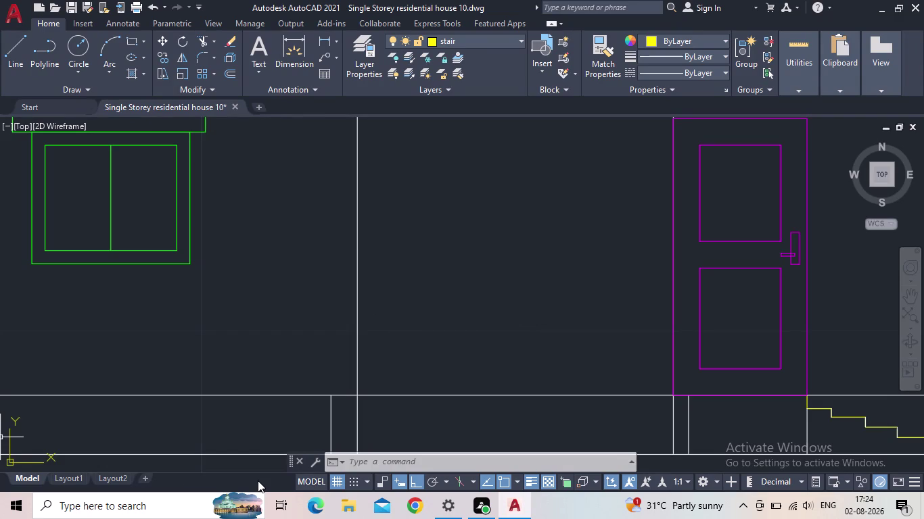
Pan toward the steps, then start and cancel a Move command.
middle_drag(274, 346, 191, 345)
scroll(down, 3)
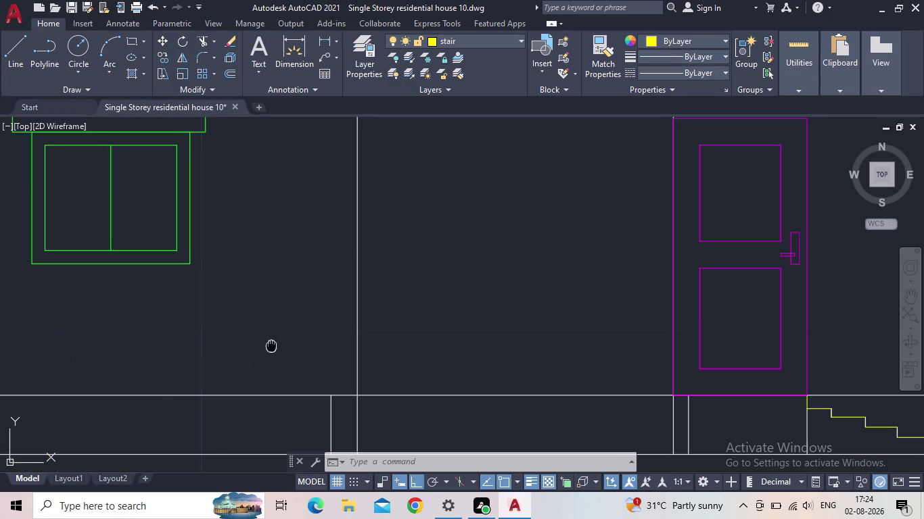
middle_drag(320, 347, 138, 338)
scroll(up, 3)
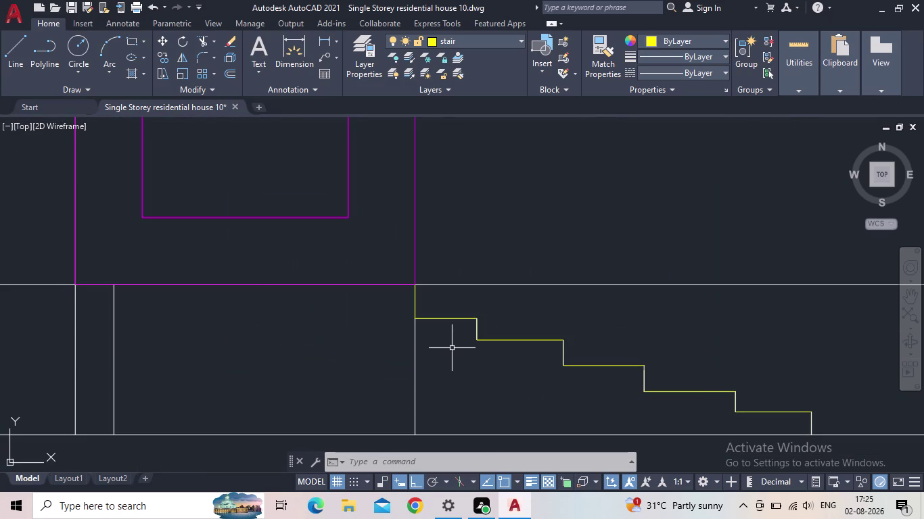
key(m)
key(Return)
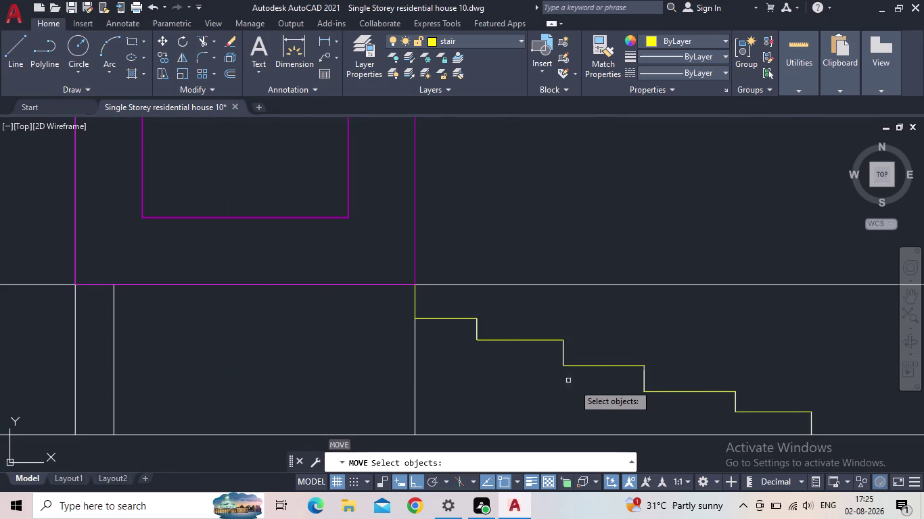
scroll(down, 3)
key(Escape)
key(Escape)
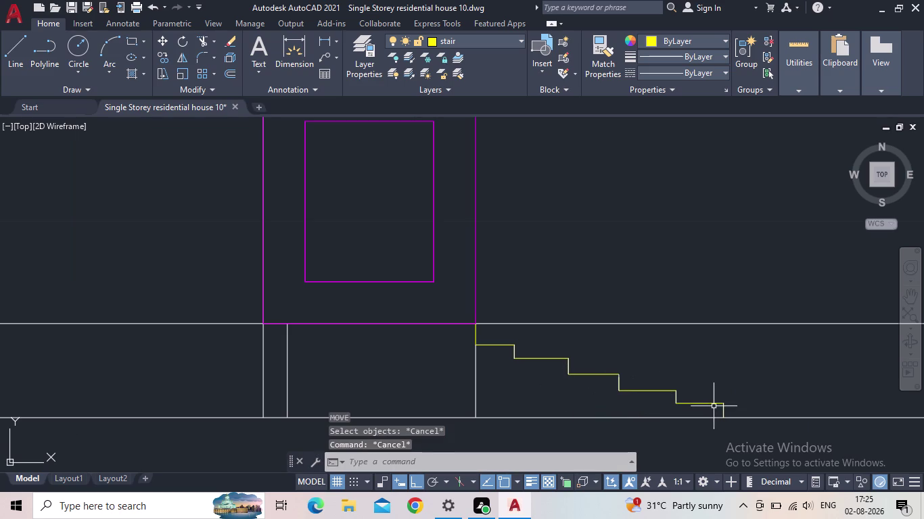
scroll(up, 3)
scroll(down, 3)
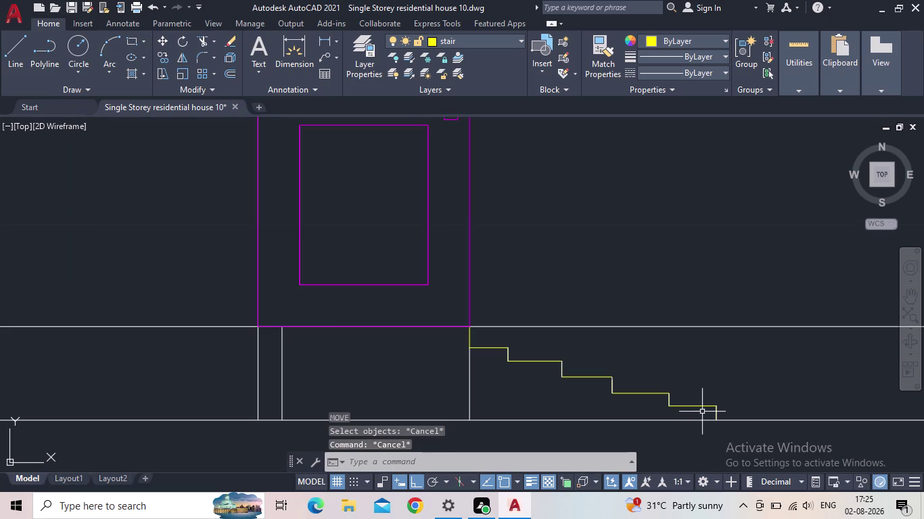
scroll(down, 3)
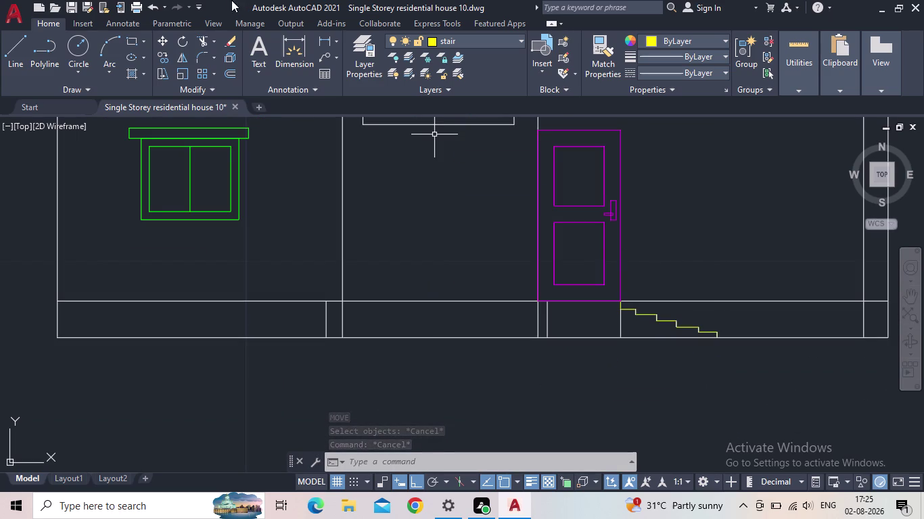
Undo the recent erase, grouped step lines and trim of the step lines.
double_click(153, 4)
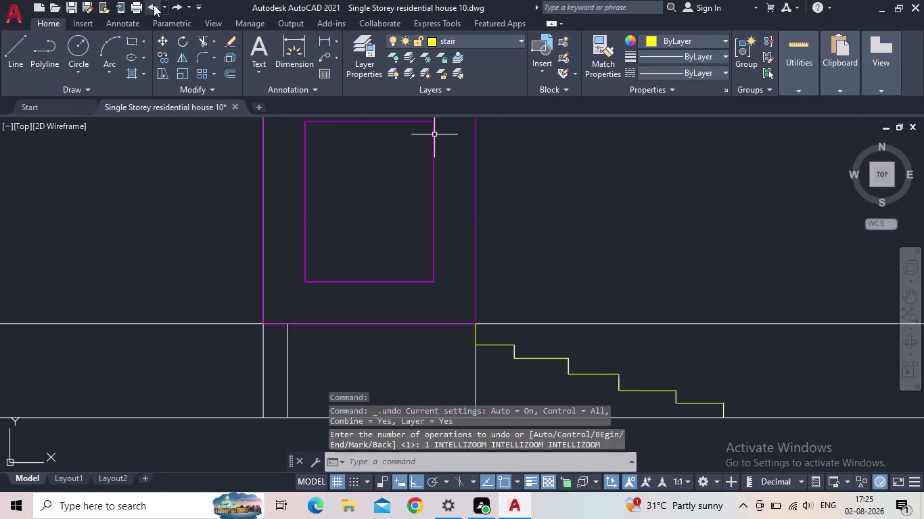
click(153, 4)
click(153, 6)
click(153, 5)
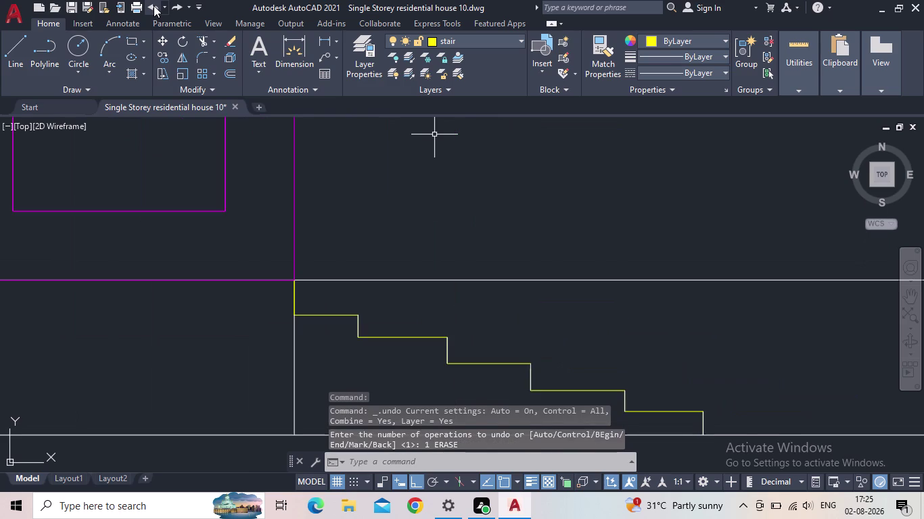
click(154, 5)
drag(154, 6, 153, 12)
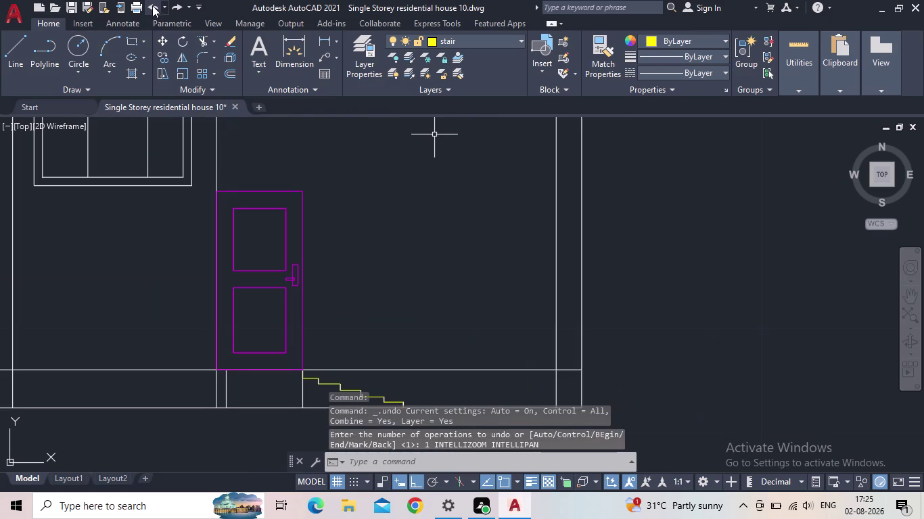
click(151, 4)
double_click(152, 5)
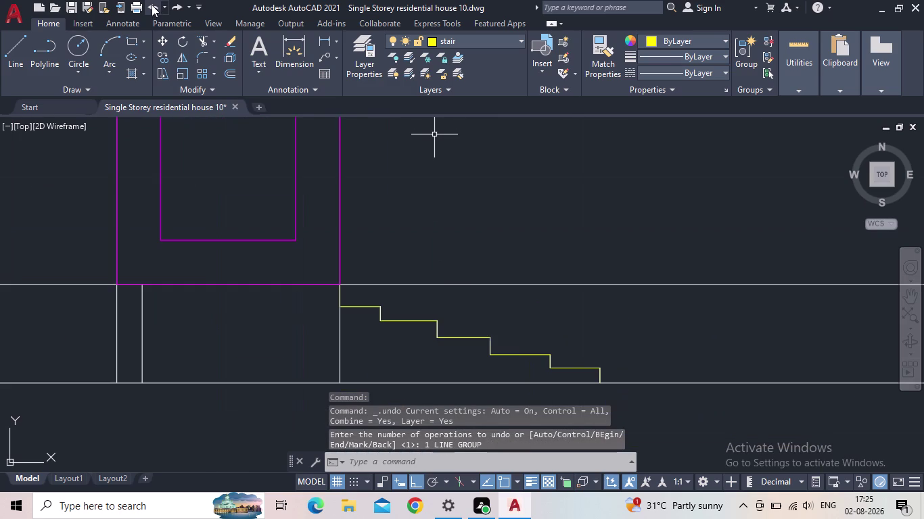
click(152, 5)
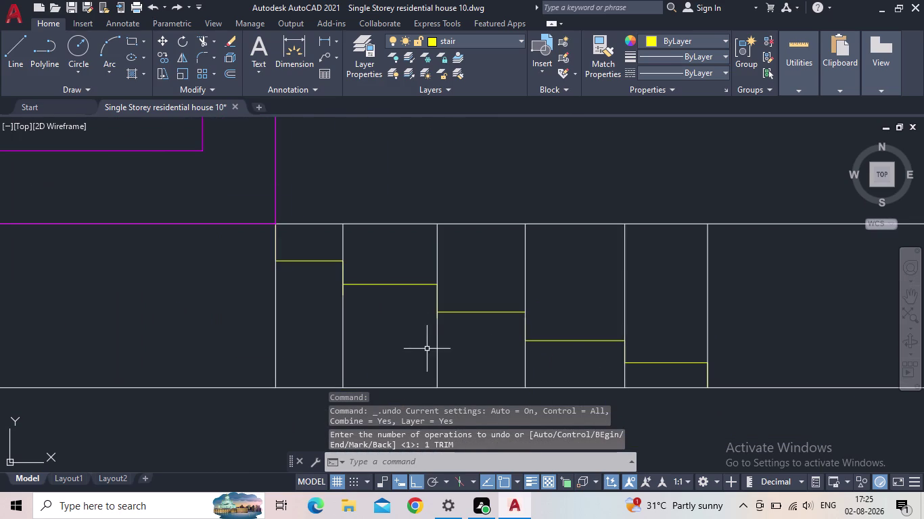
key(Escape)
Delete the first three yellow tread lines below the door.
click(325, 285)
click(305, 254)
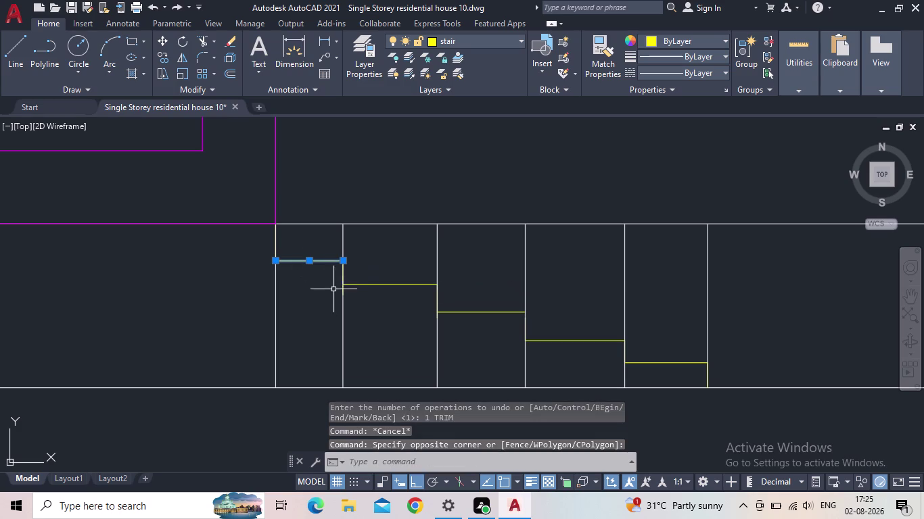
key(BackSpace)
key(Delete)
drag(393, 316, 389, 303)
click(377, 277)
key(Delete)
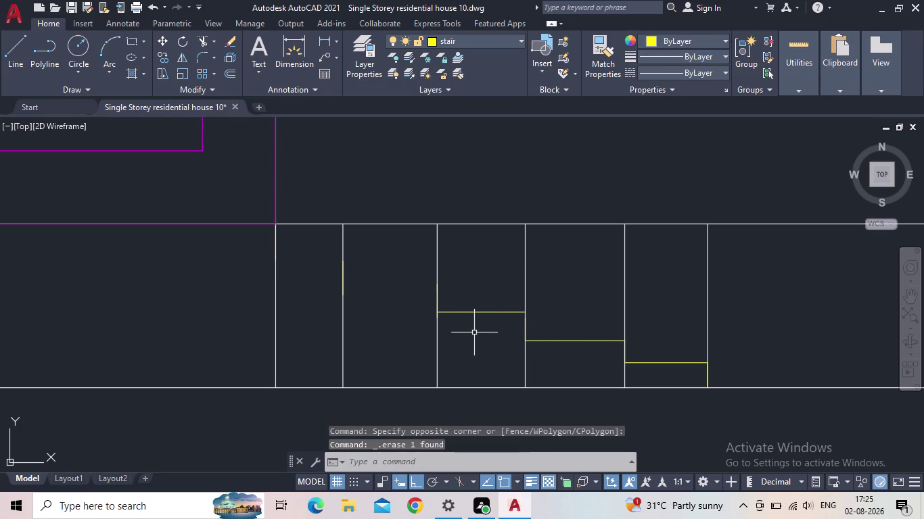
click(475, 333)
click(461, 298)
key(Delete)
Delete the fourth and last yellow tread lines, leaving only the vertical divisions.
drag(576, 357, 572, 346)
click(559, 330)
key(Delete)
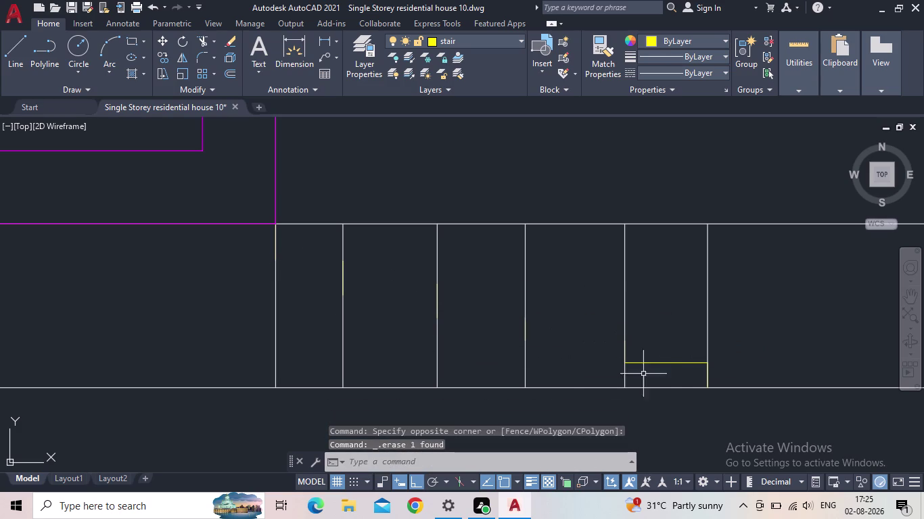
drag(660, 380, 659, 372)
key(Delete)
click(650, 353)
click(650, 353)
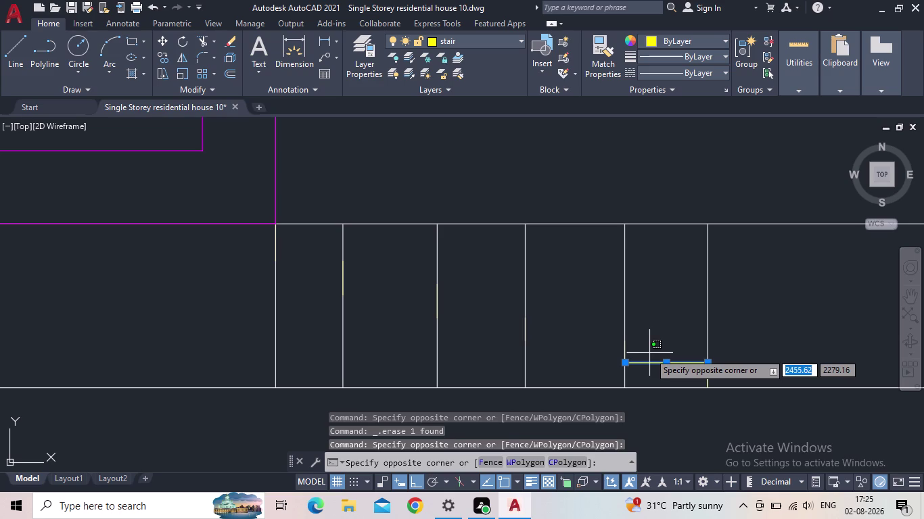
key(Delete)
key(Delete)
key(Escape)
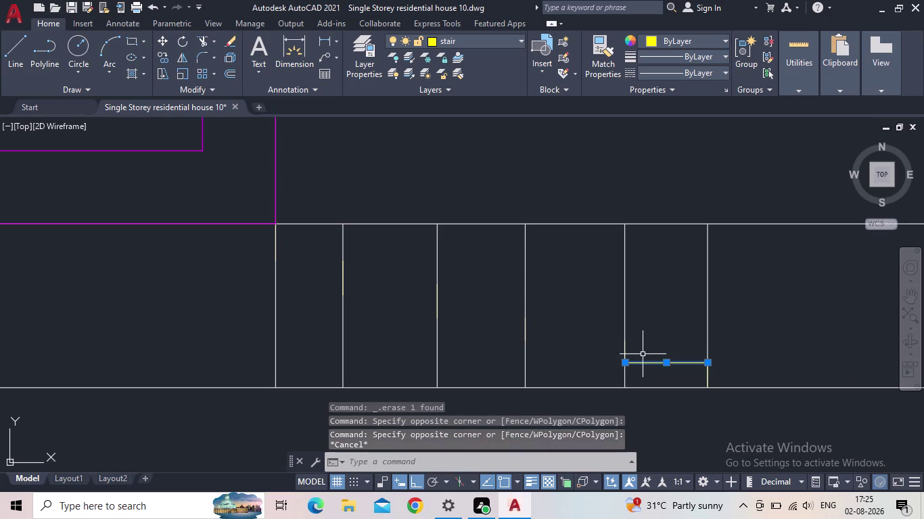
key(Escape)
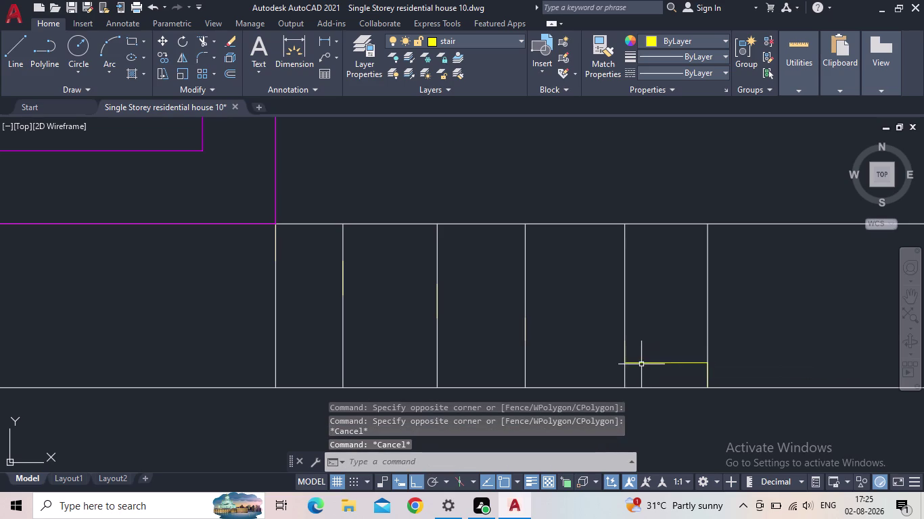
click(661, 372)
click(640, 348)
key(Delete)
scroll(down, 3)
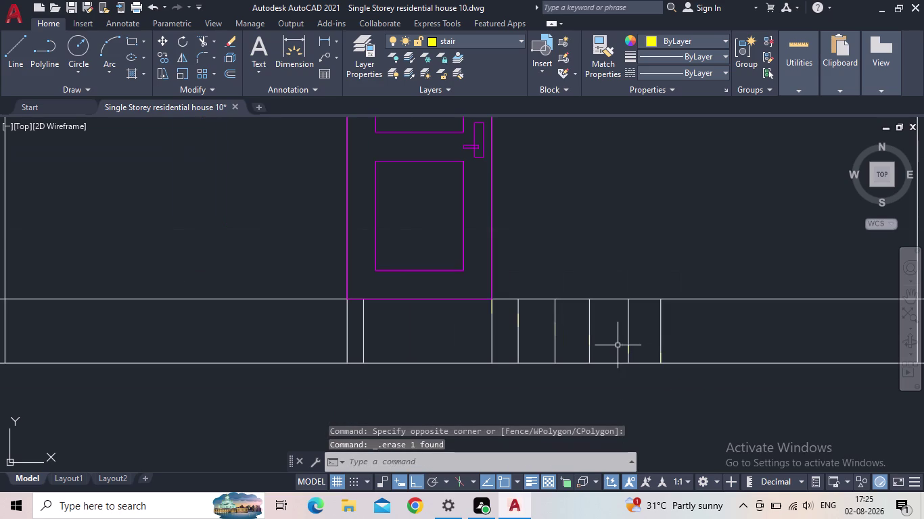
scroll(down, 3)
middle_drag(547, 293, 539, 331)
Draw the upper risers and treads of the stair profile from the door corner.
scroll(up, 3)
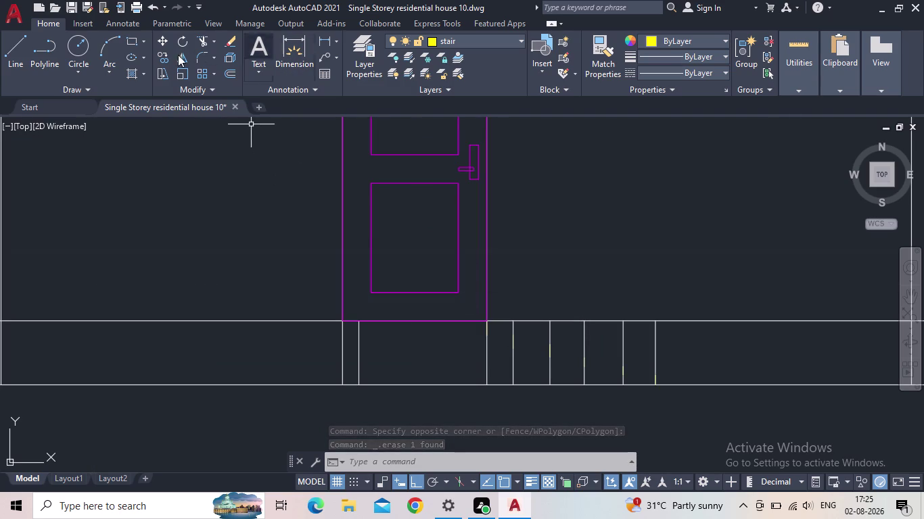
click(25, 48)
scroll(up, 3)
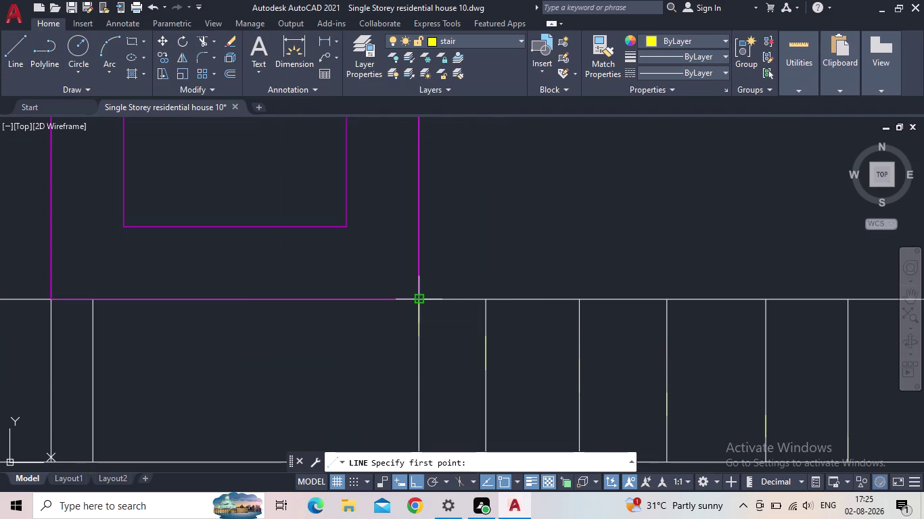
click(421, 300)
click(487, 298)
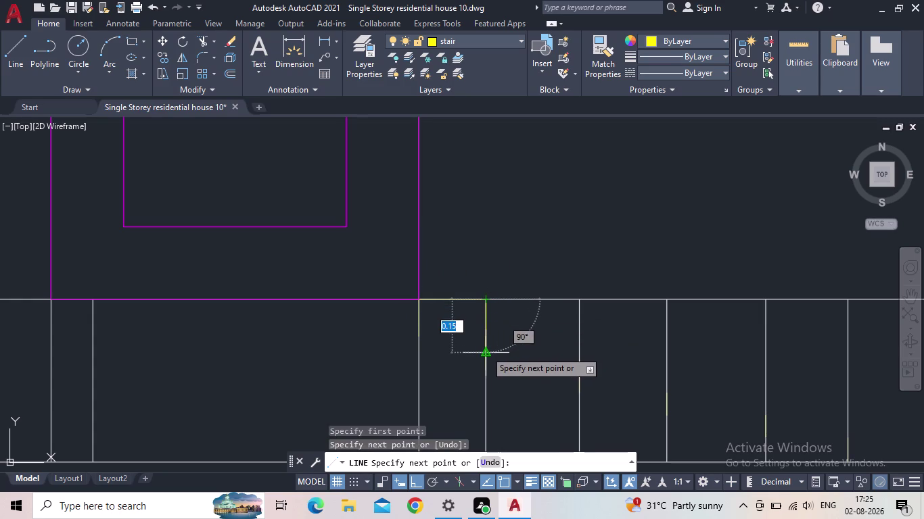
middle_drag(476, 345, 469, 333)
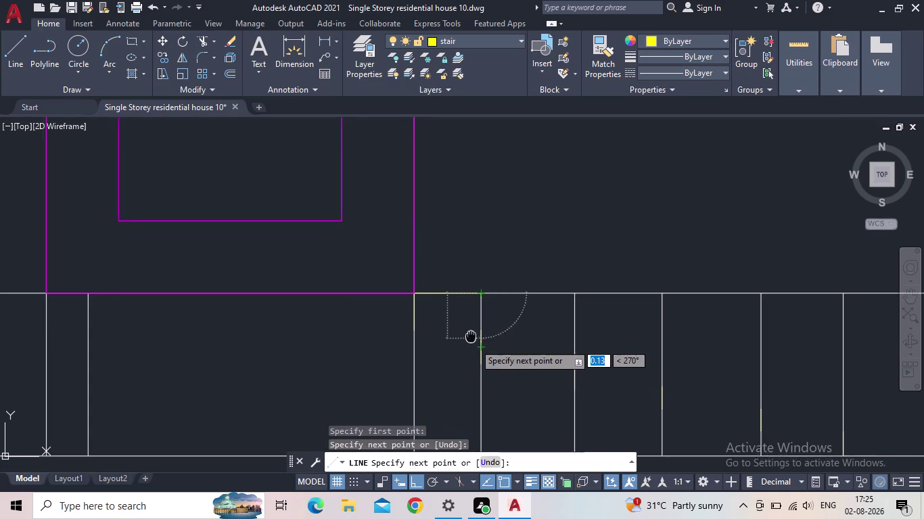
middle_drag(469, 332, 461, 322)
scroll(down, 3)
scroll(up, 3)
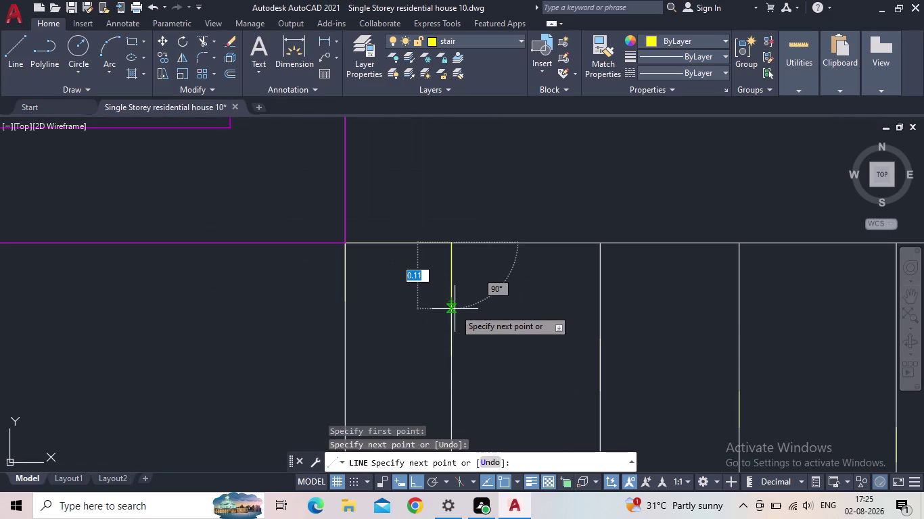
click(451, 306)
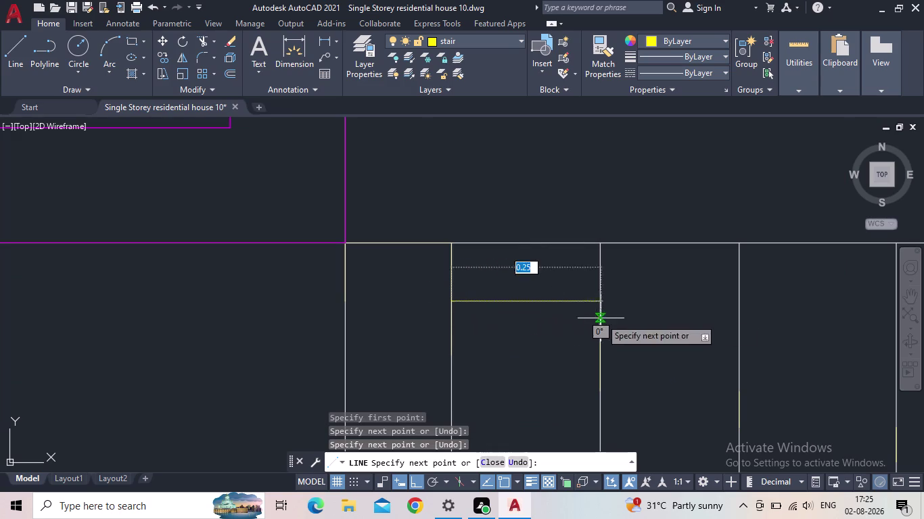
click(604, 303)
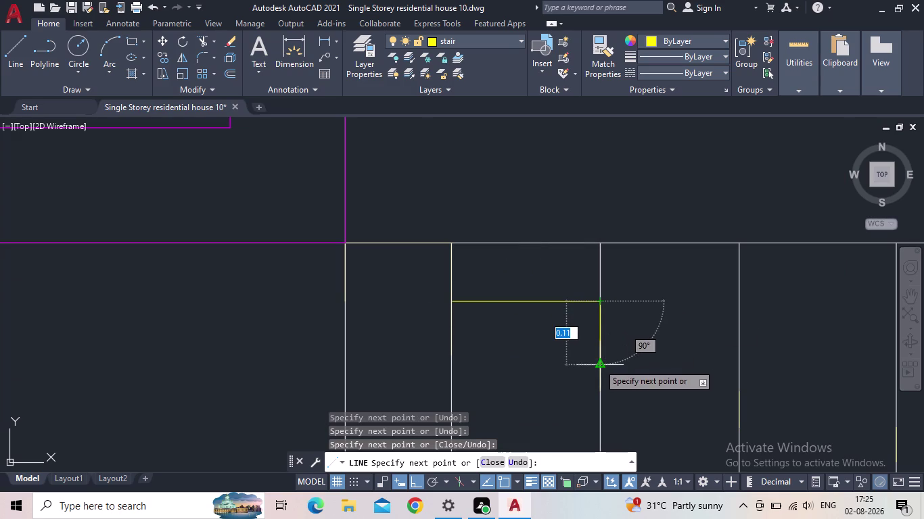
click(598, 363)
click(740, 364)
Draw the lower risers and the lowest tread just above the ground line.
middle_drag(752, 386, 591, 288)
scroll(down, 3)
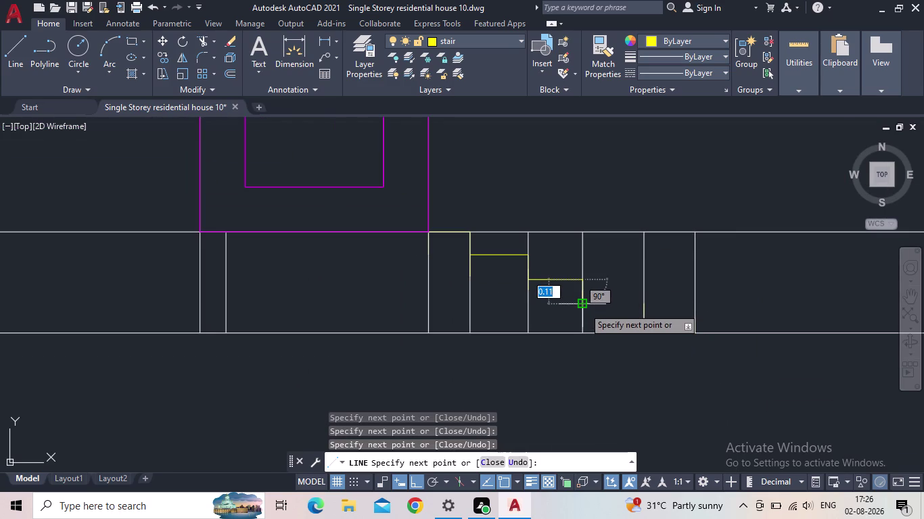
click(584, 304)
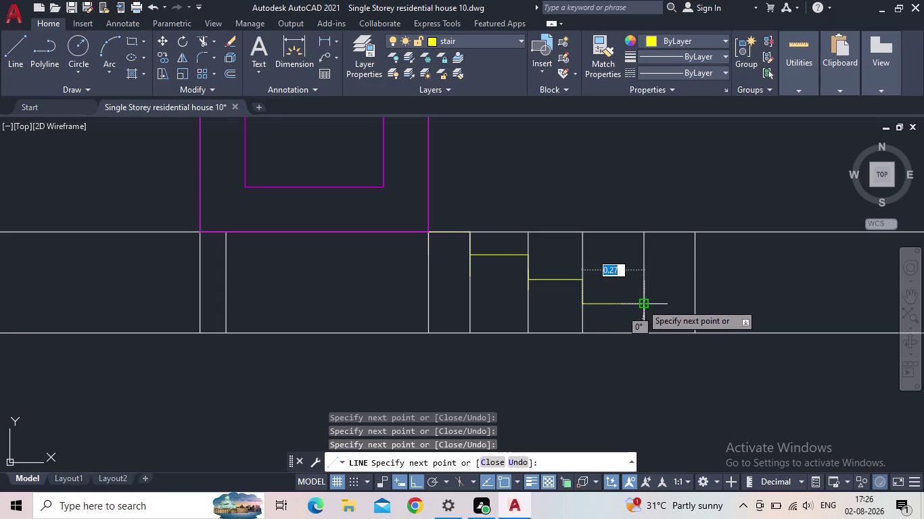
click(641, 303)
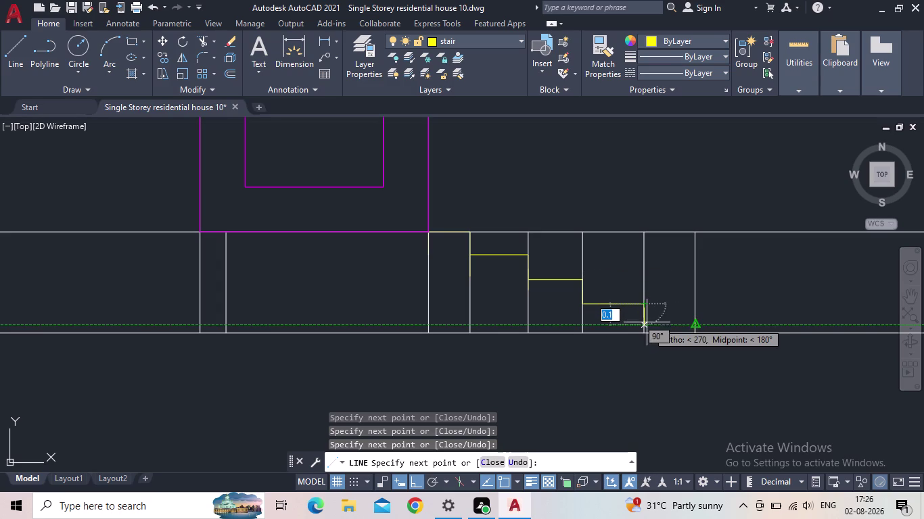
click(644, 324)
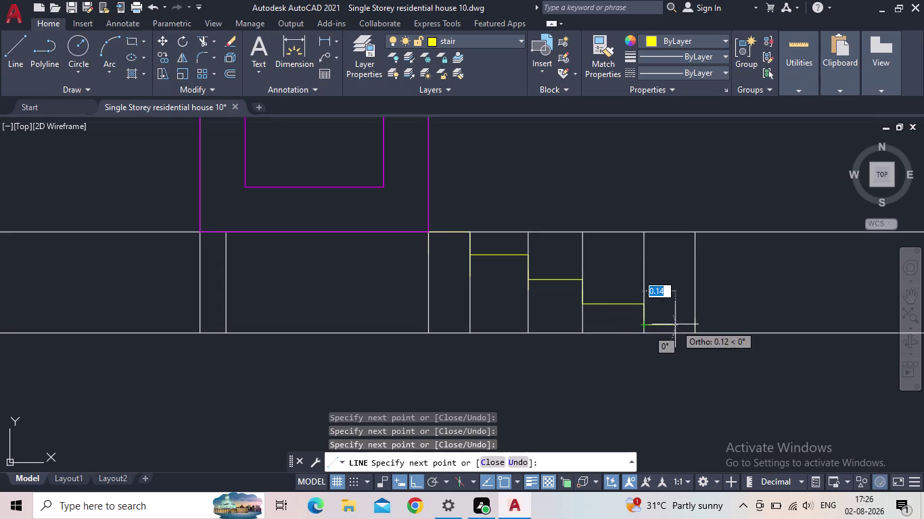
click(696, 327)
click(697, 334)
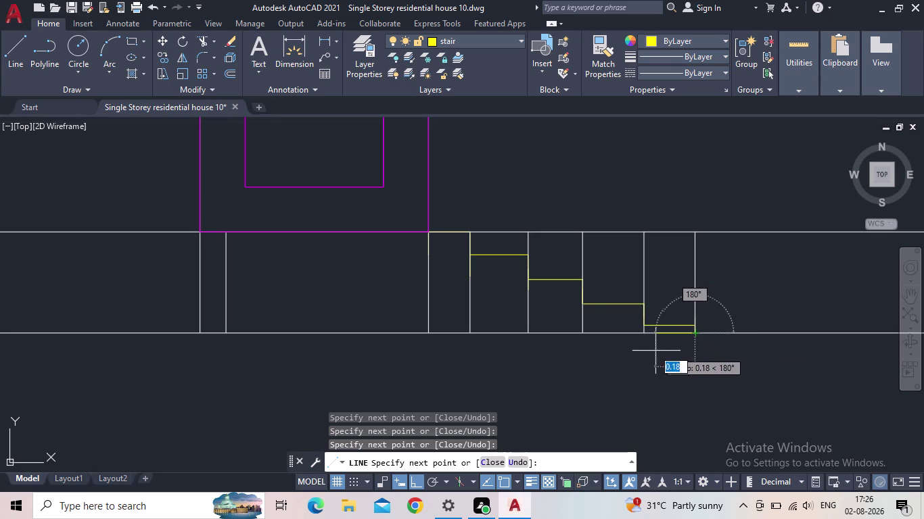
key(Escape)
middle_drag(643, 329, 618, 342)
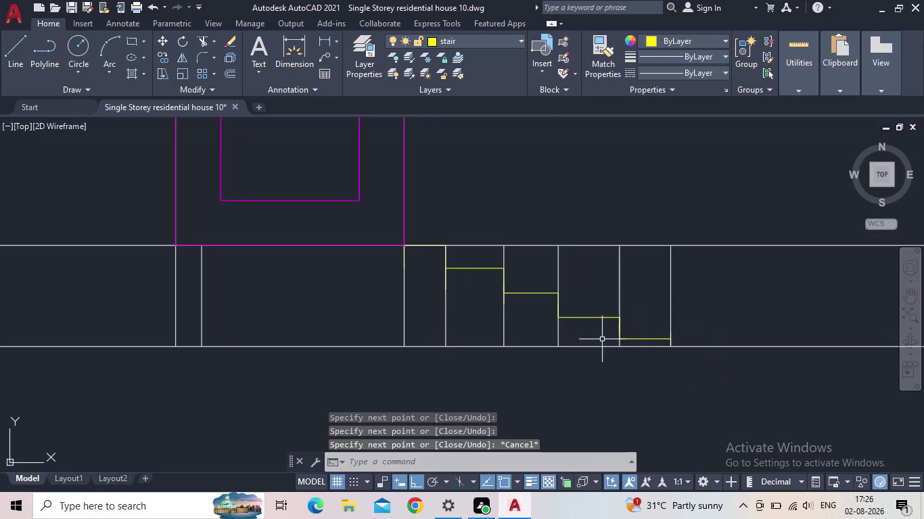
scroll(up, 3)
Select the upper step treads while panning and zooming across the plinth.
click(540, 249)
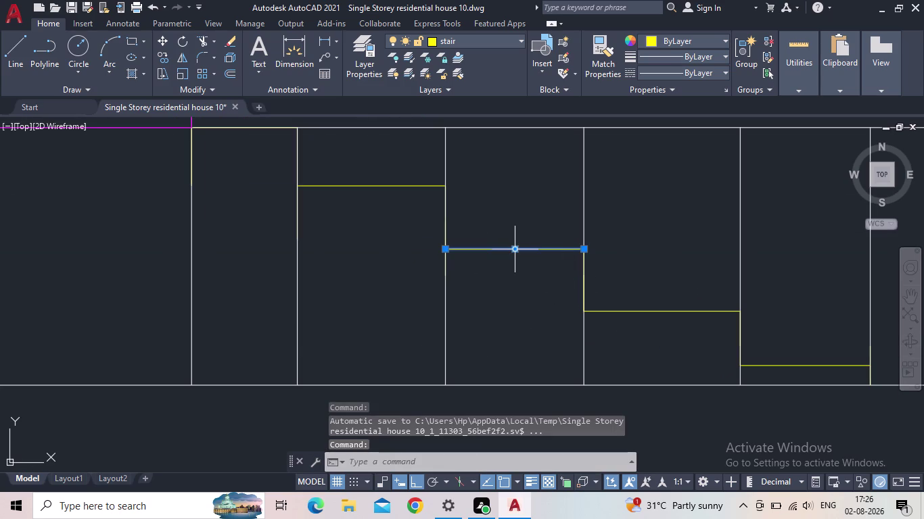
scroll(down, 3)
middle_drag(508, 258, 516, 286)
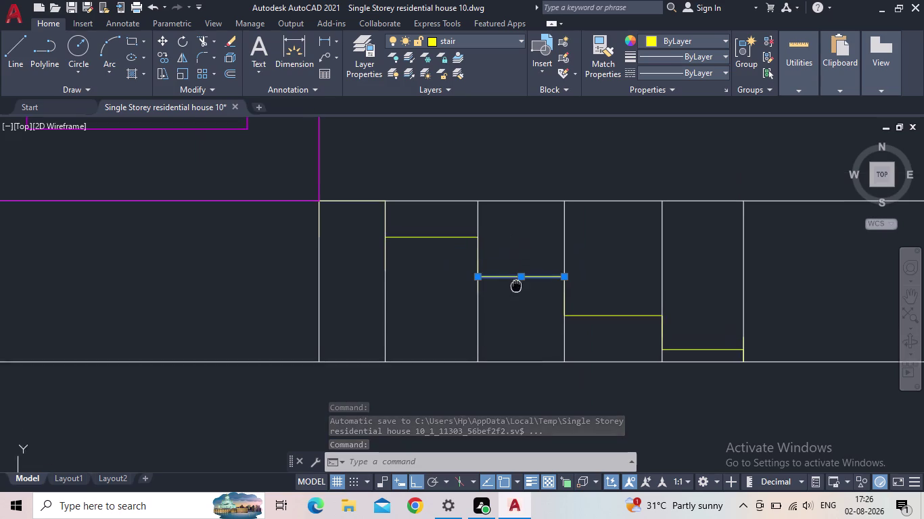
middle_drag(516, 286, 516, 287)
click(434, 240)
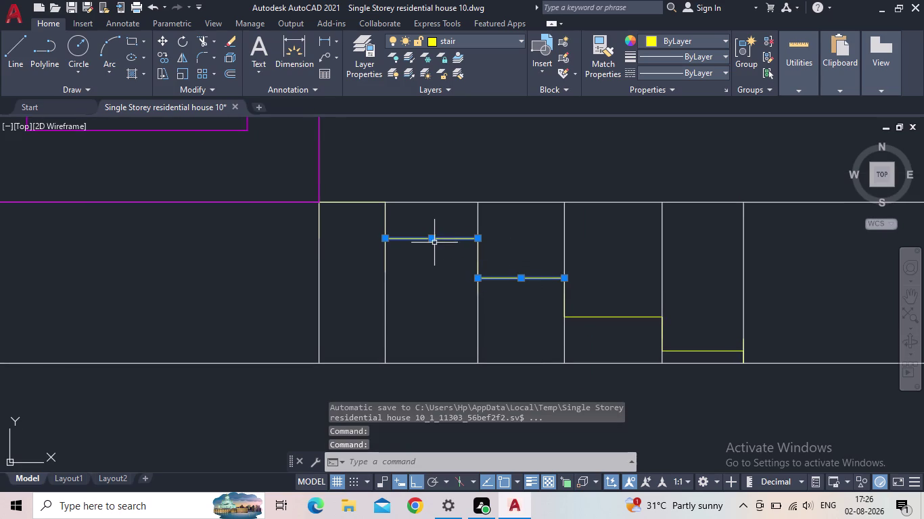
scroll(up, 3)
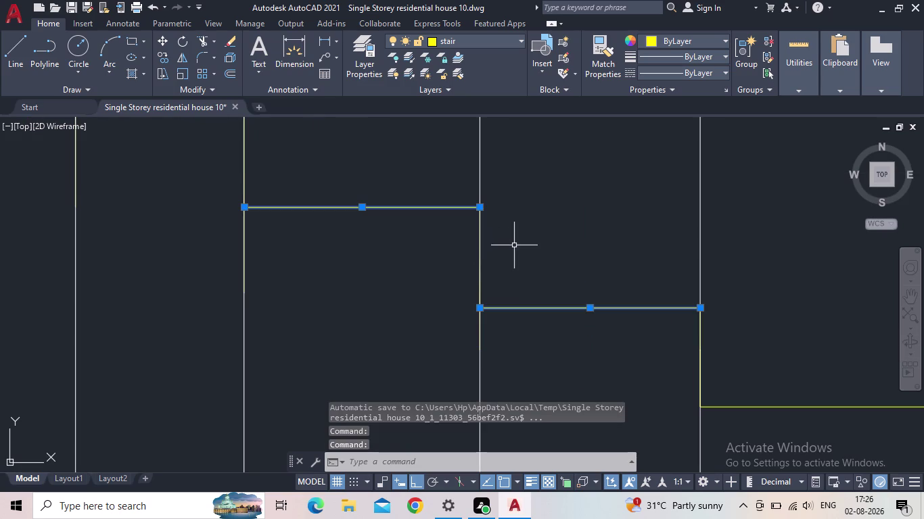
scroll(down, 3)
scroll(down, 3)
middle_drag(511, 281, 453, 318)
scroll(down, 3)
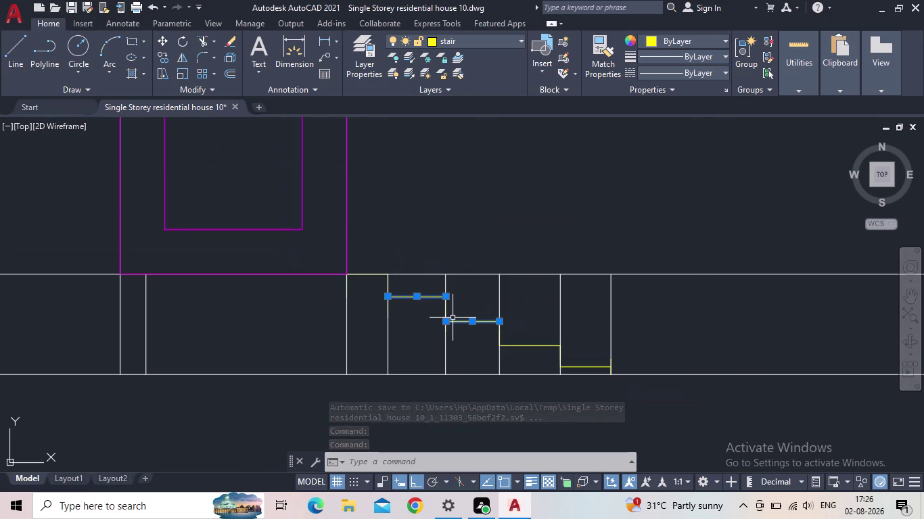
scroll(up, 3)
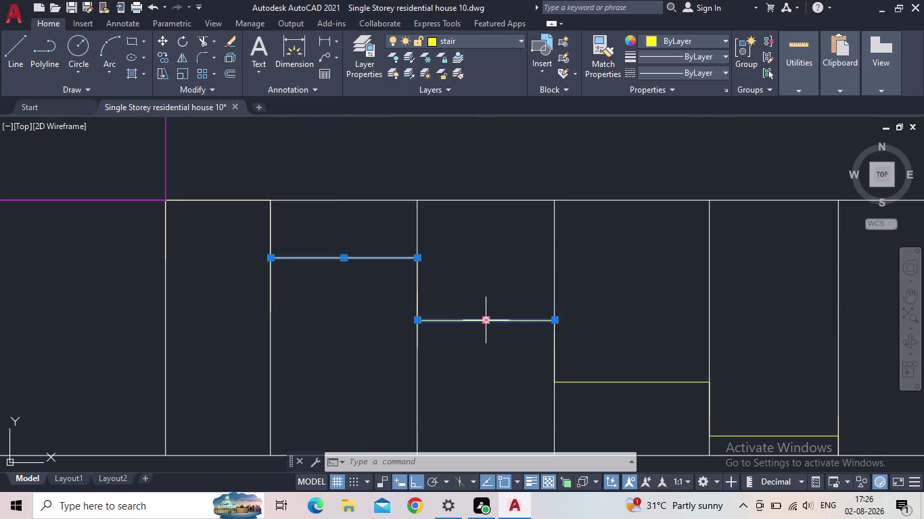
scroll(down, 3)
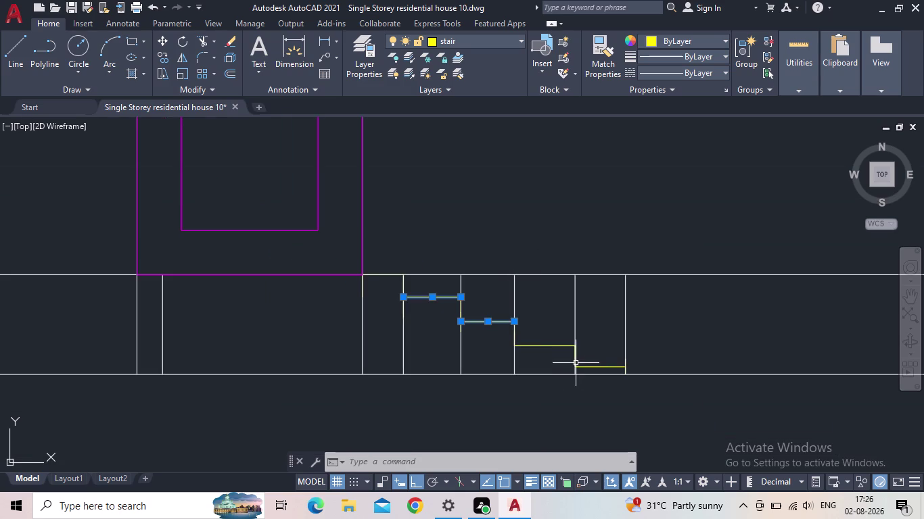
scroll(up, 3)
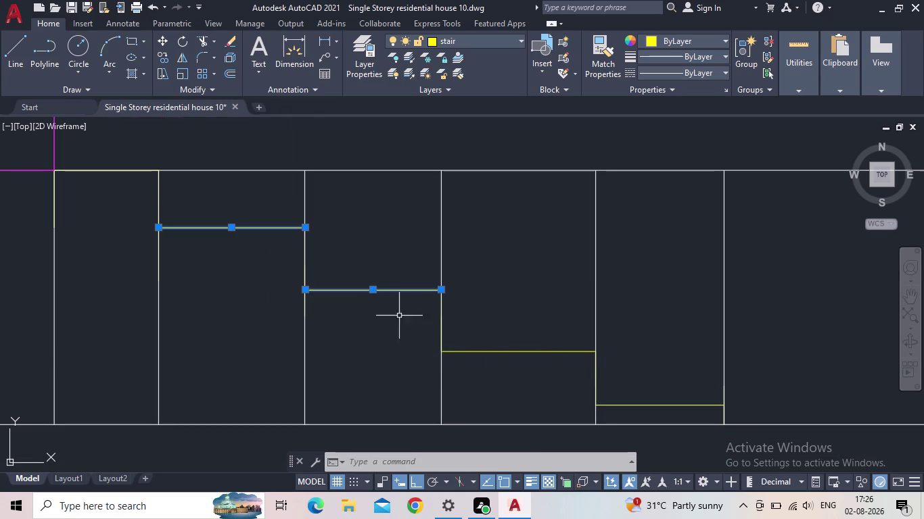
scroll(down, 3)
middle_drag(381, 309, 387, 290)
drag(322, 246, 299, 246)
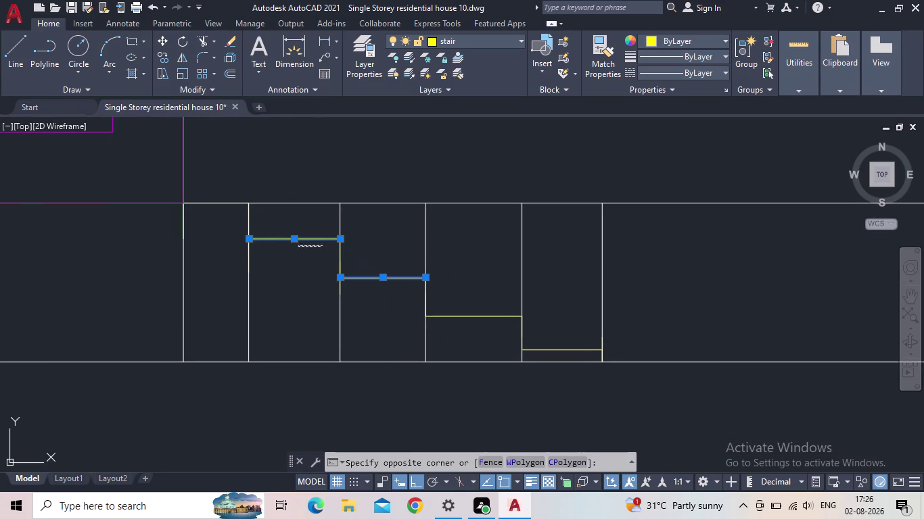
key(Escape)
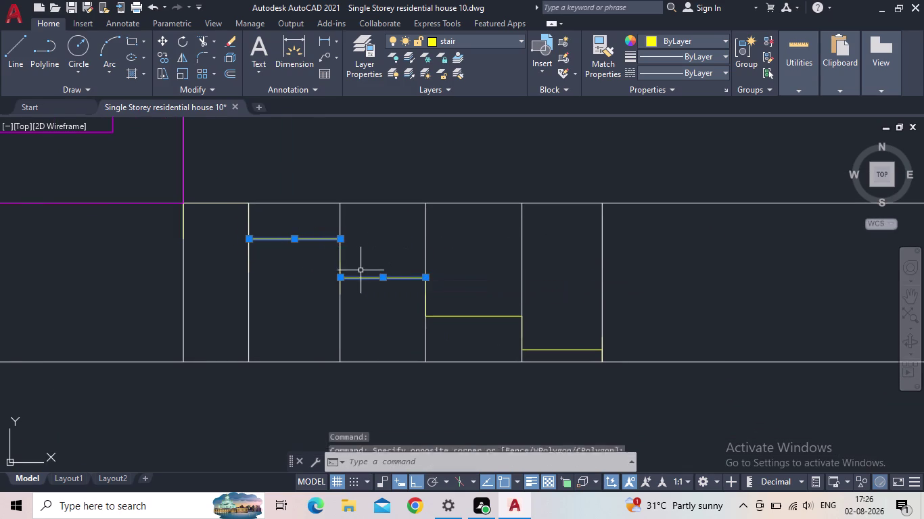
key(Escape)
Stretch the top tread slightly upward using its midpoint grip.
click(294, 237)
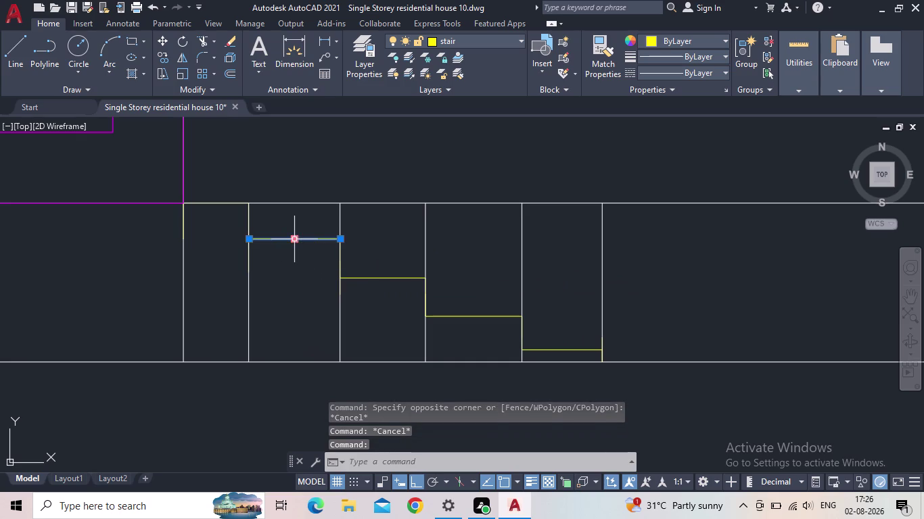
click(295, 239)
drag(295, 239, 296, 233)
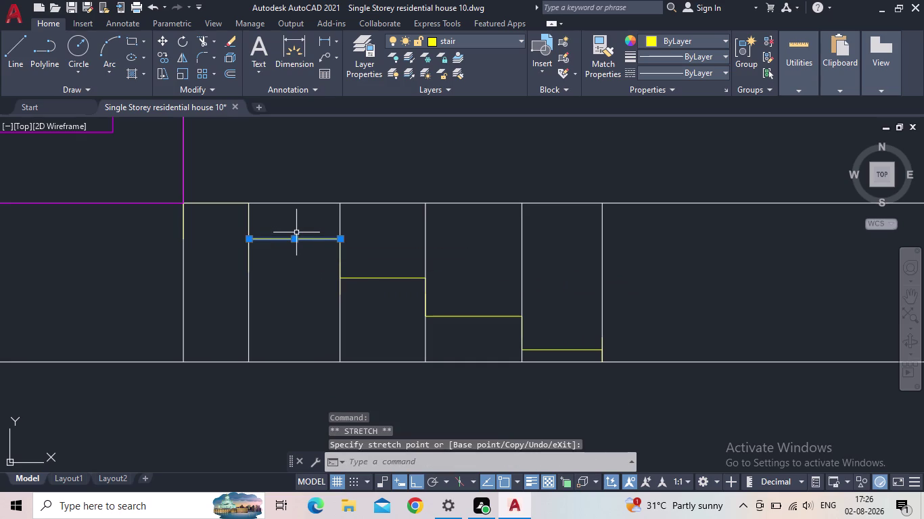
key(Escape)
click(293, 240)
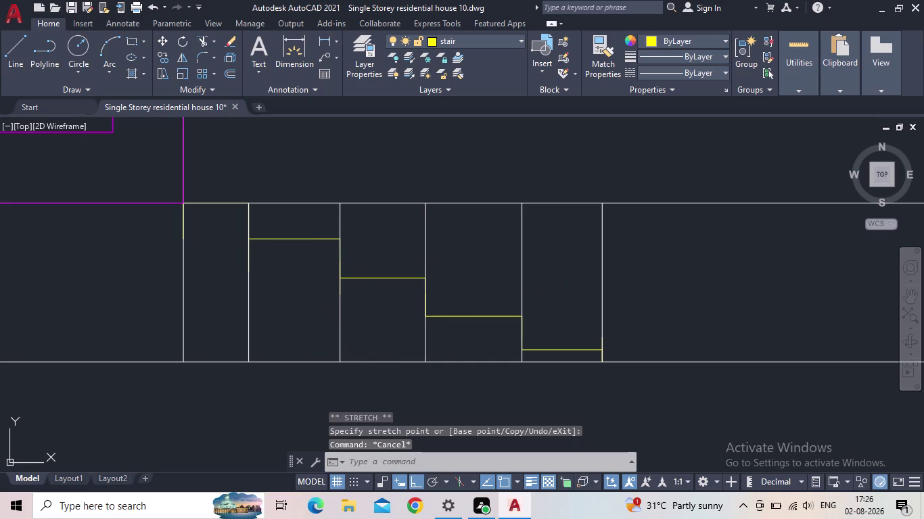
click(293, 237)
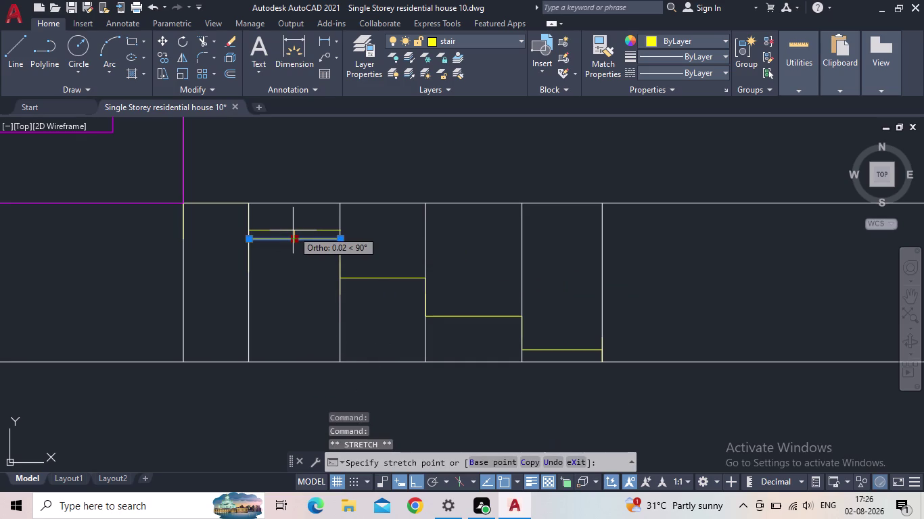
click(293, 230)
Raise the second and third treads by stretching their midpoint grips upward.
click(372, 282)
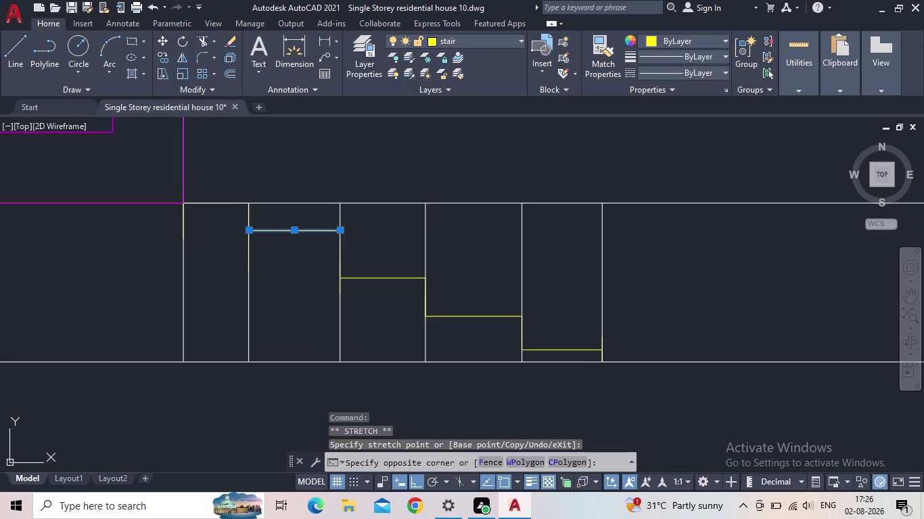
click(367, 279)
click(370, 279)
click(381, 276)
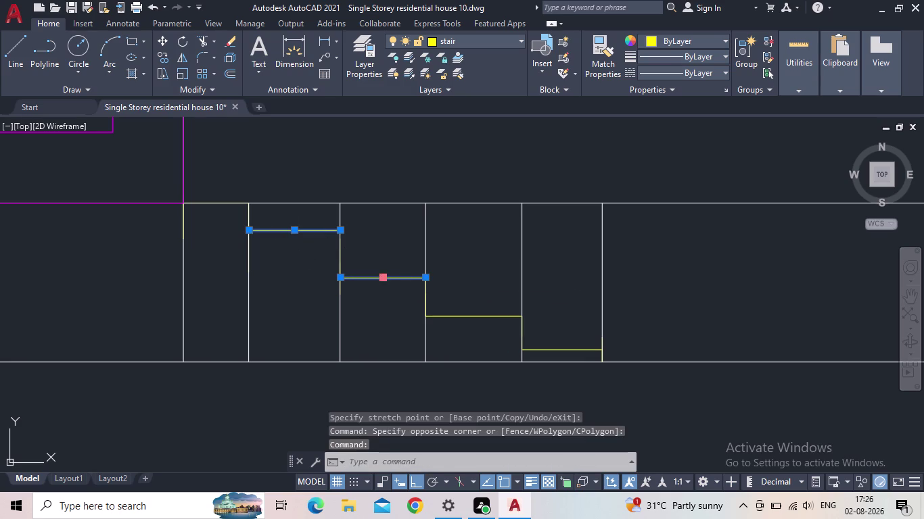
click(380, 258)
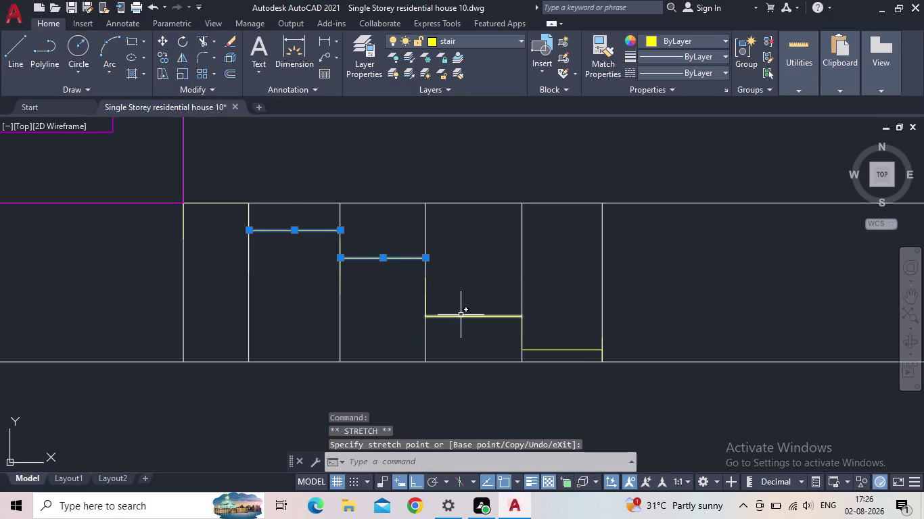
click(460, 315)
click(477, 317)
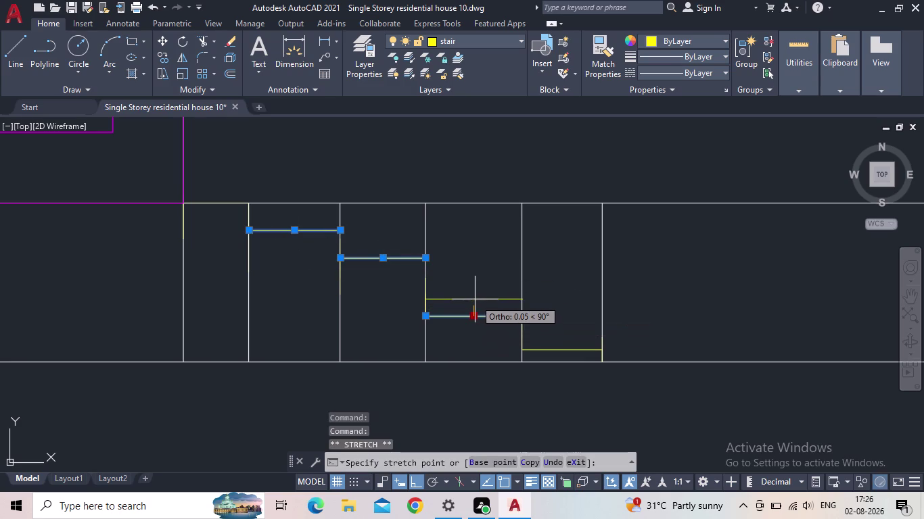
click(475, 292)
Raise the lowest tread slightly and clear the tread selection.
click(557, 350)
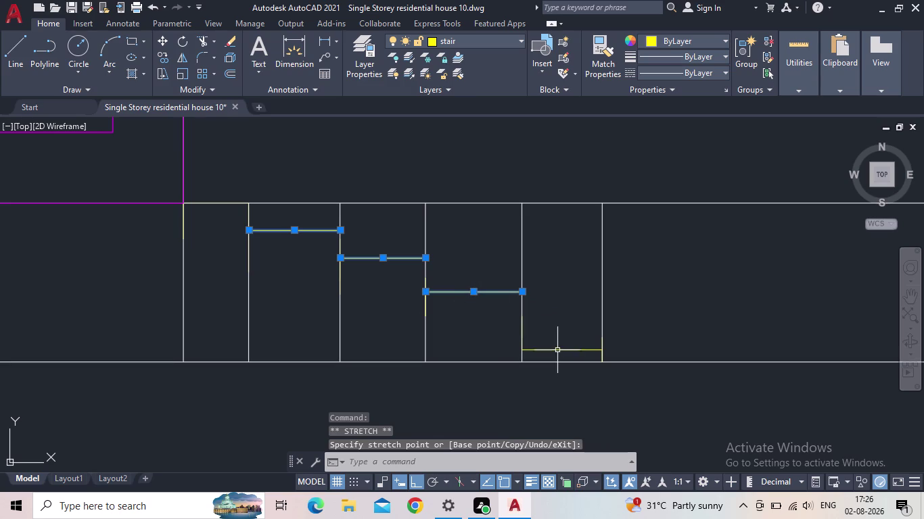
click(564, 351)
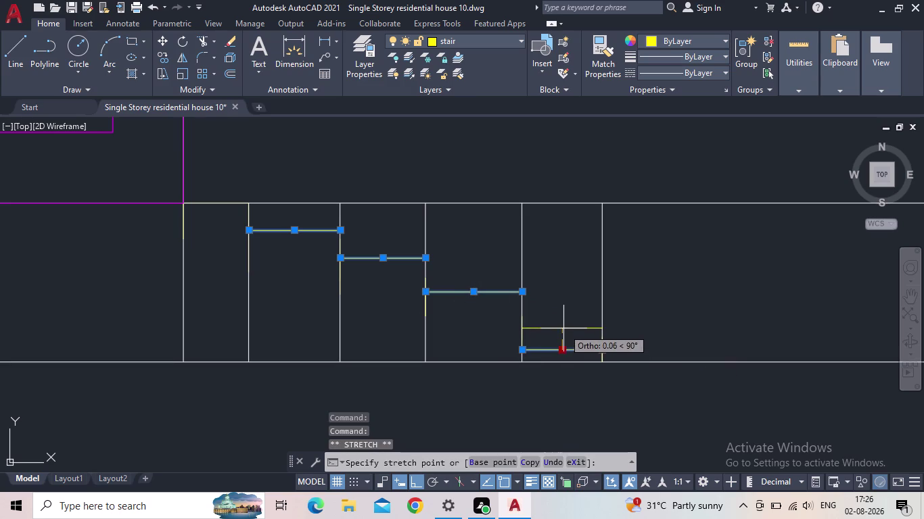
click(564, 329)
key(Escape)
scroll(down, 3)
middle_drag(574, 377, 553, 381)
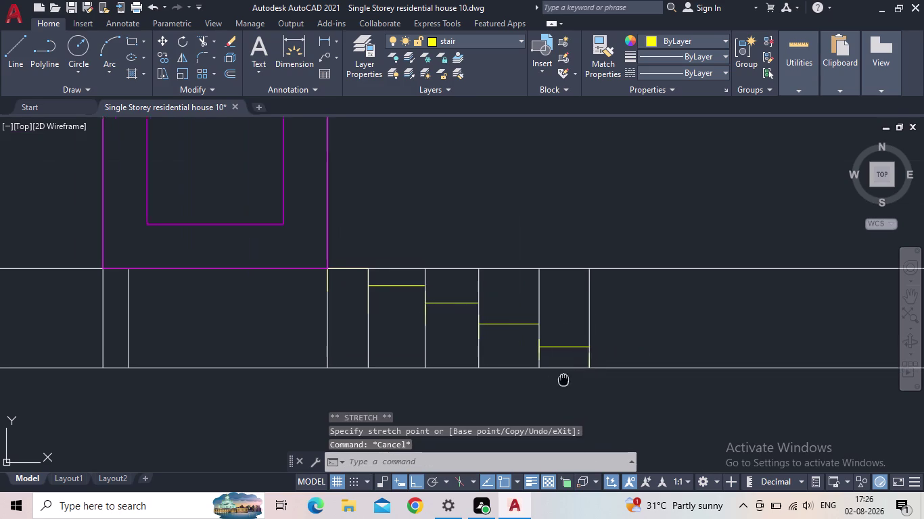
Fence-trim the first vertical riser segments below the step treads.
middle_drag(553, 382, 468, 401)
text(TR)
key(Return)
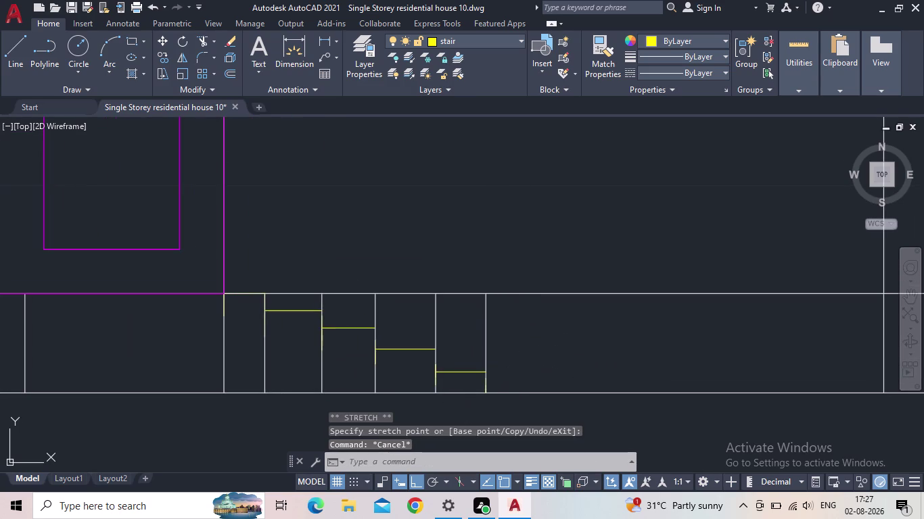
drag(501, 330, 340, 308)
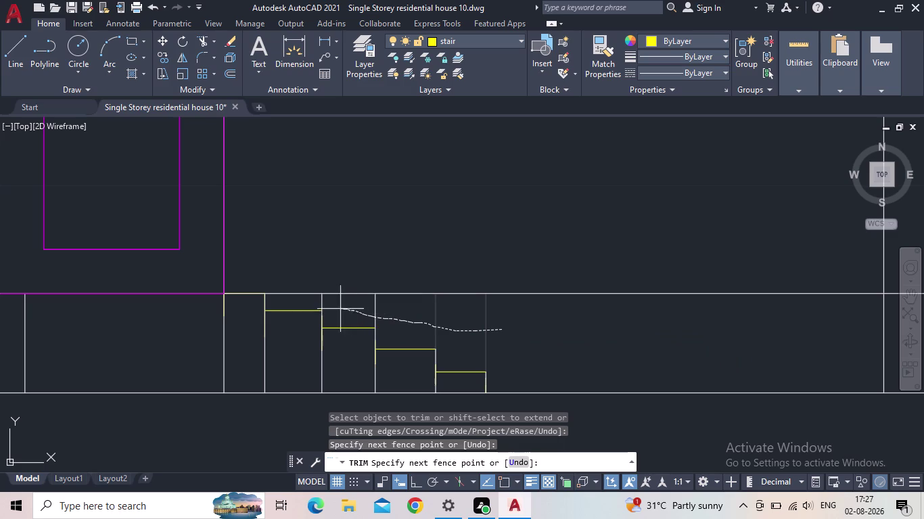
drag(340, 308, 319, 304)
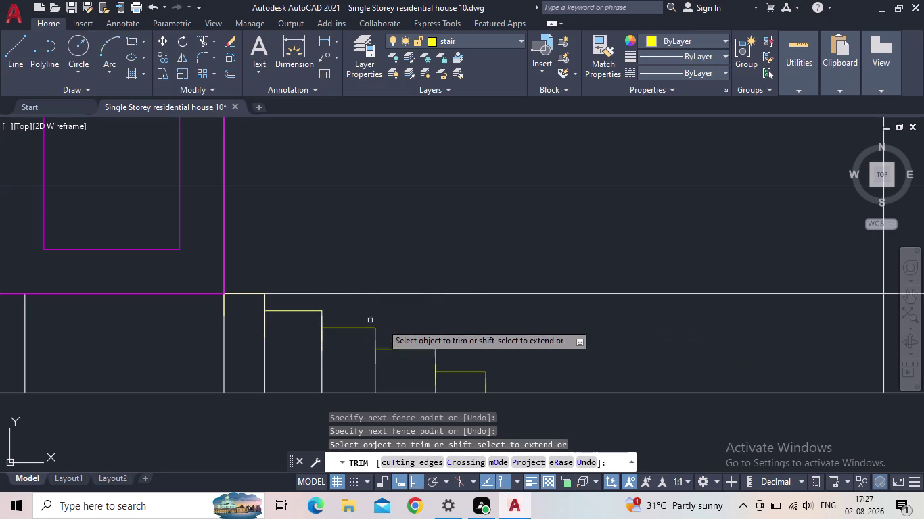
scroll(down, 3)
middle_drag(497, 353, 506, 358)
scroll(up, 3)
key(Escape)
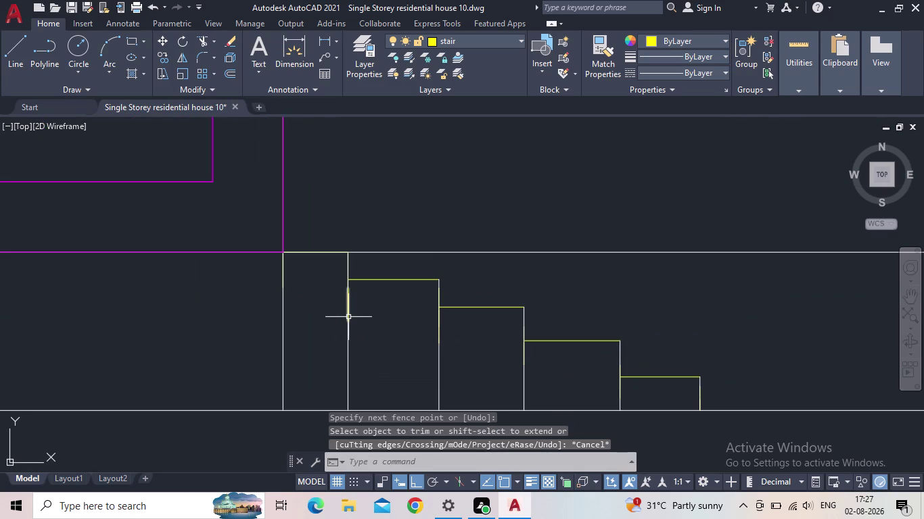
Select the vertical line beside the wall, then cancel the stretch.
click(349, 317)
key(Escape)
click(350, 334)
click(340, 333)
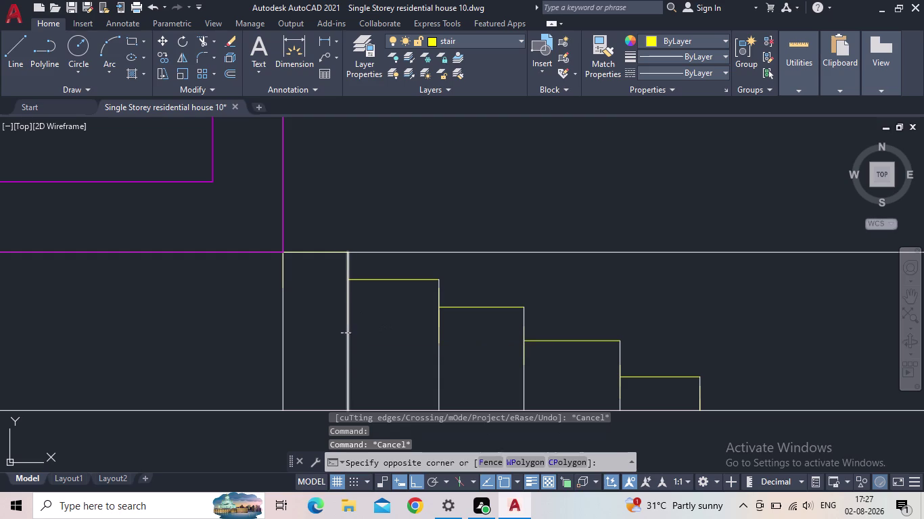
click(348, 252)
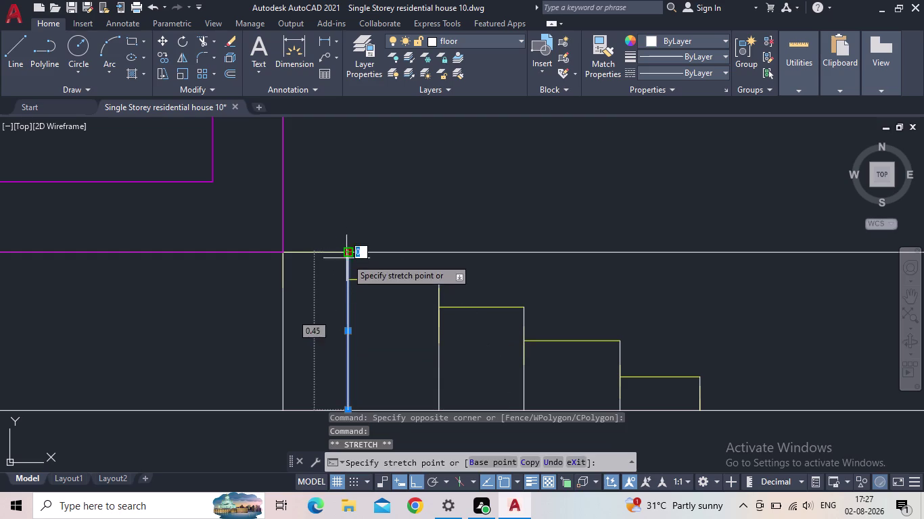
click(349, 282)
key(Escape)
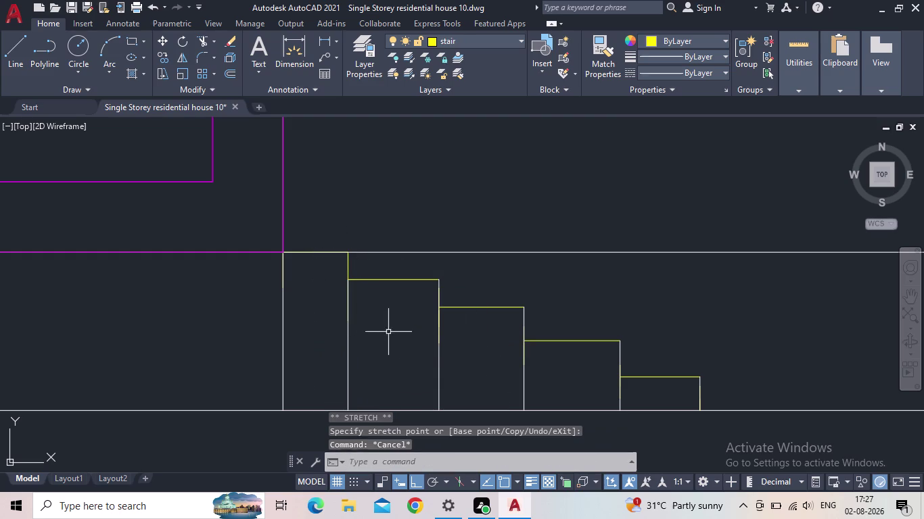
Trim the riser parts crossing below the treads and remove leftover riser pieces.
key(t)
key(r)
key(space)
drag(636, 390, 404, 364)
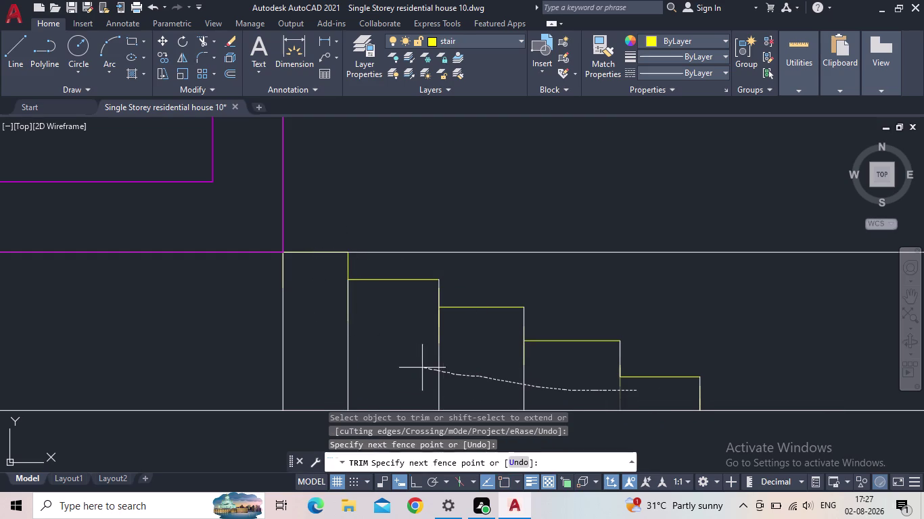
drag(403, 364, 385, 359)
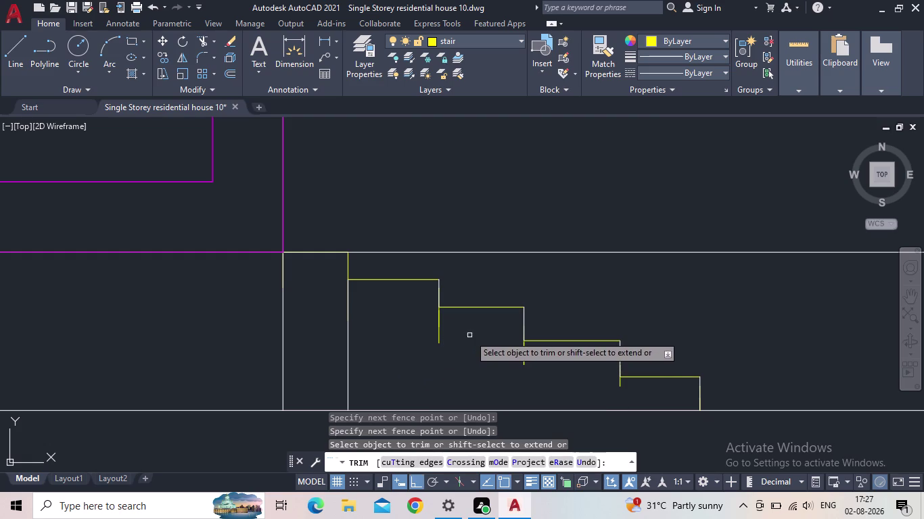
drag(470, 335, 429, 333)
click(440, 320)
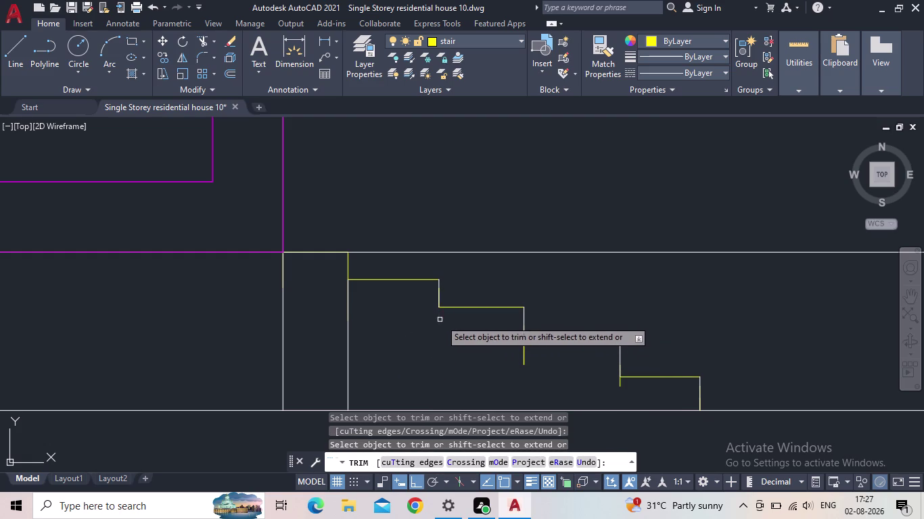
click(522, 353)
drag(532, 357, 503, 357)
click(620, 382)
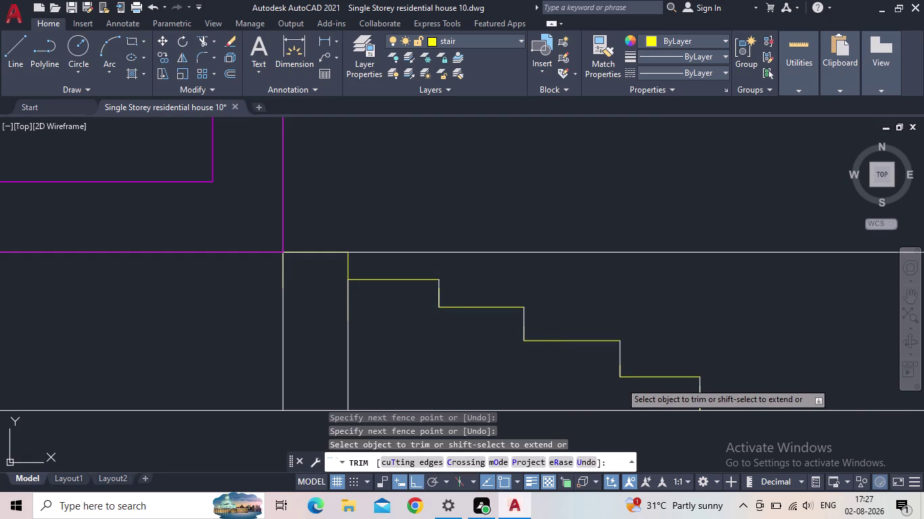
Trim away the remaining upper and lower step risers, leaving only horizontal treads.
scroll(down, 3)
middle_drag(668, 408, 583, 393)
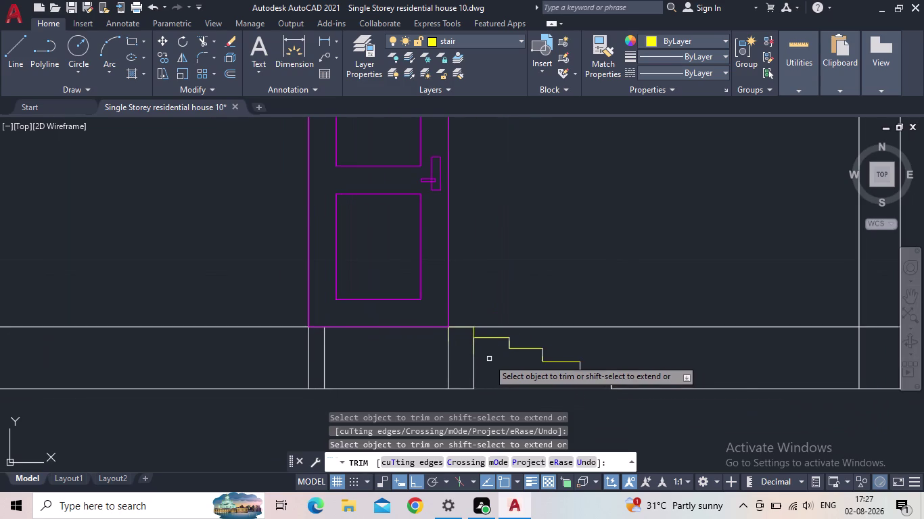
scroll(up, 3)
scroll(up, 3)
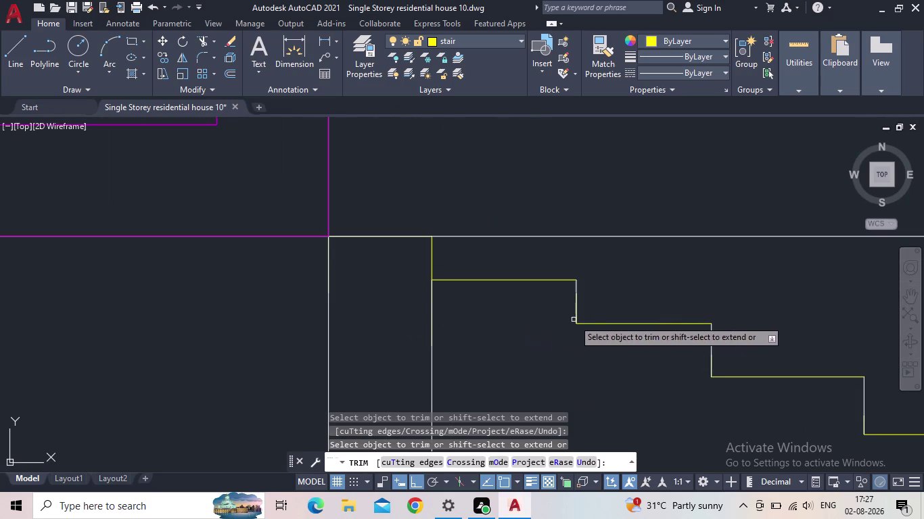
drag(583, 303, 547, 310)
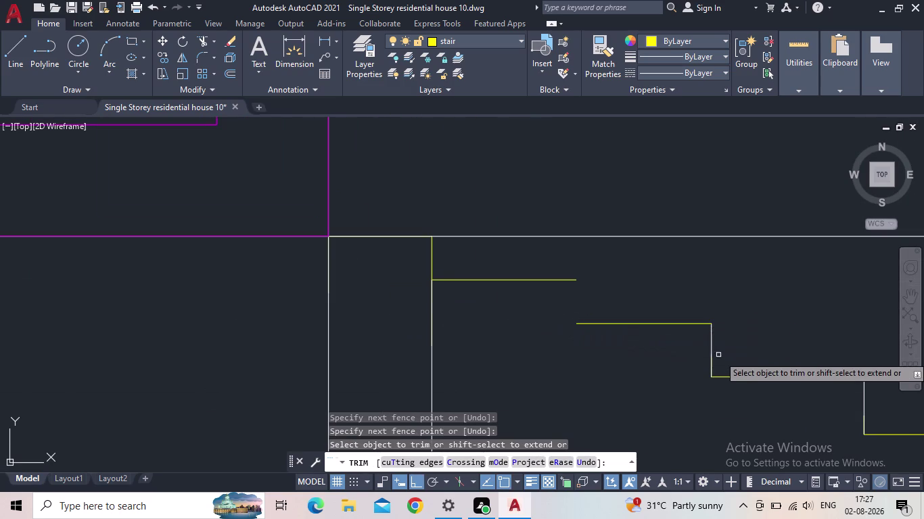
drag(730, 354, 688, 363)
middle_drag(675, 389, 503, 365)
scroll(down, 3)
drag(631, 373, 609, 376)
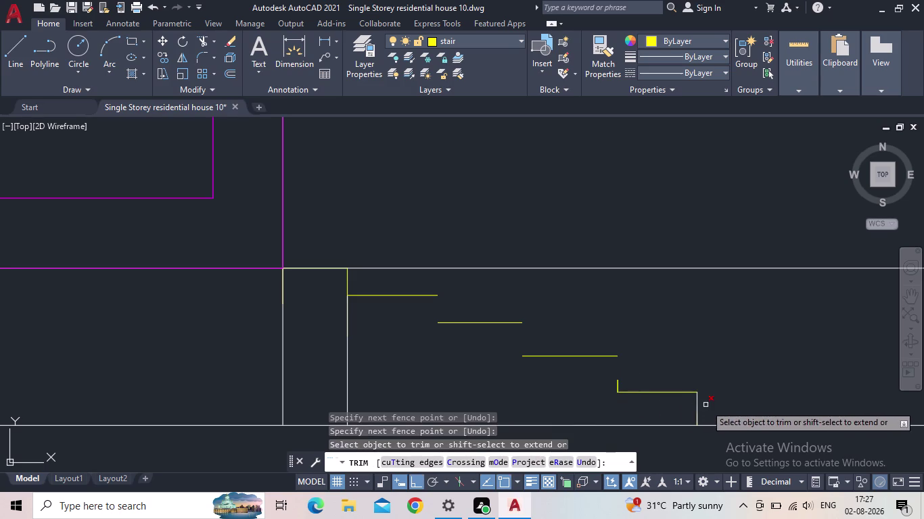
drag(705, 406, 685, 415)
drag(702, 418, 690, 419)
drag(623, 384, 599, 384)
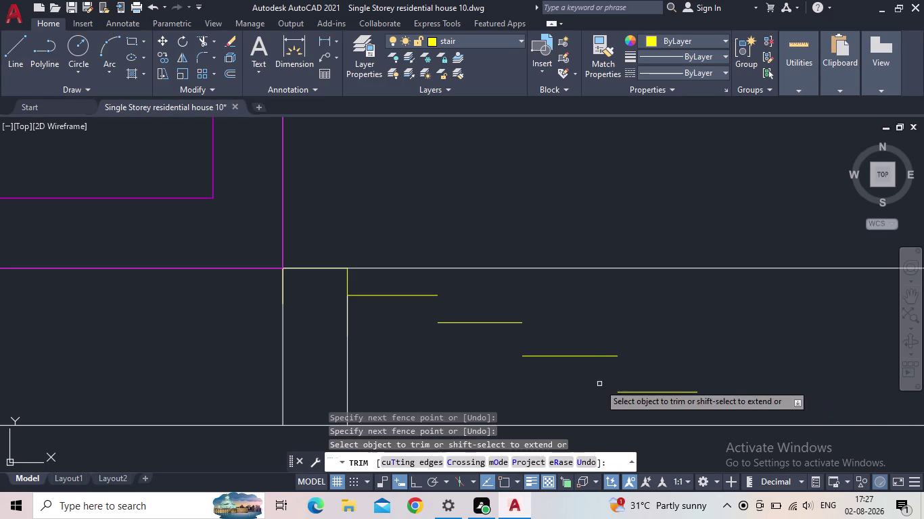
key(Escape)
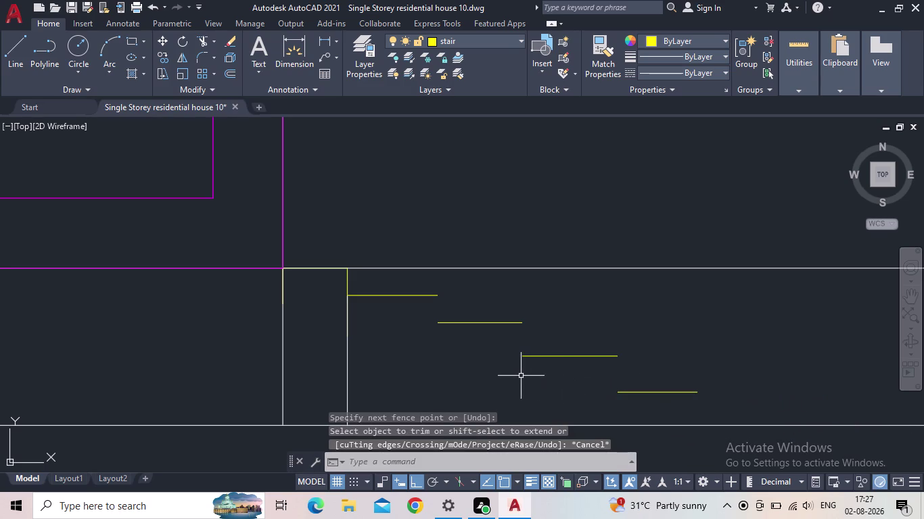
scroll(down, 3)
Draw the first two vertical risers from tread ends down to the treads below.
key(l)
key(Return)
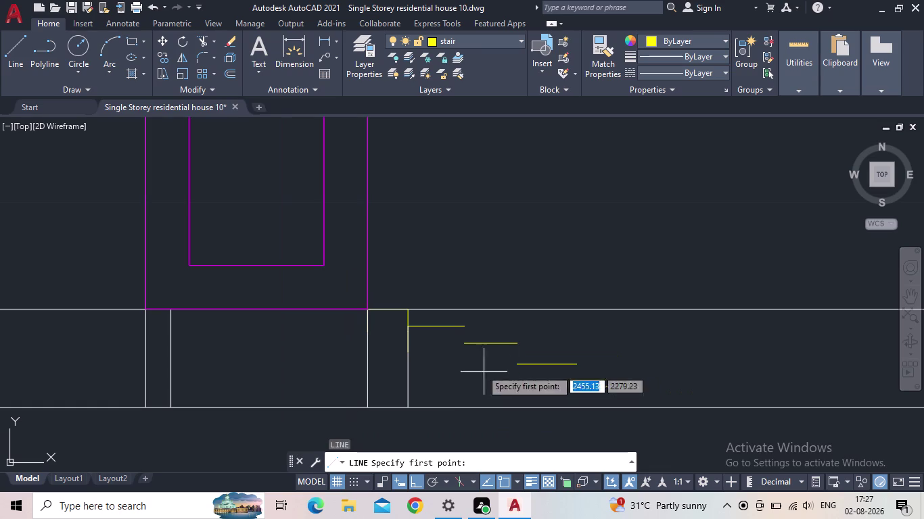
scroll(up, 3)
click(450, 249)
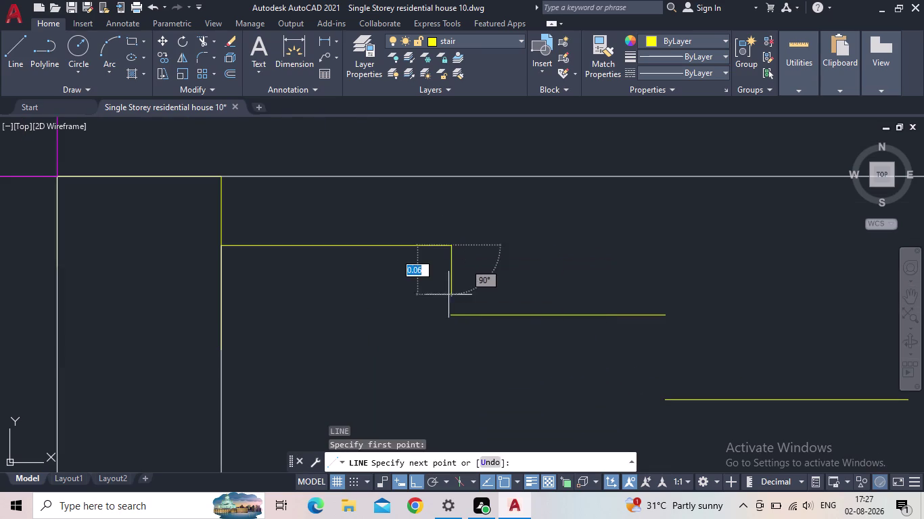
click(452, 316)
key(Escape)
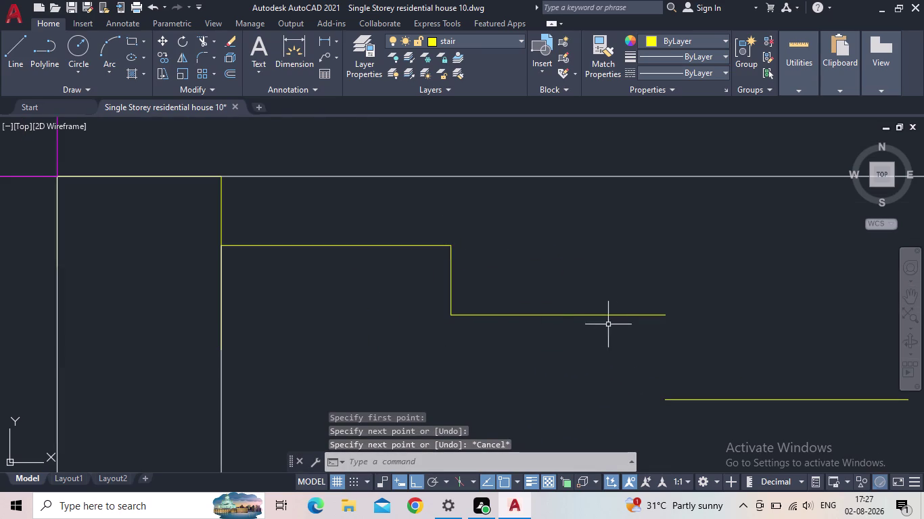
key(space)
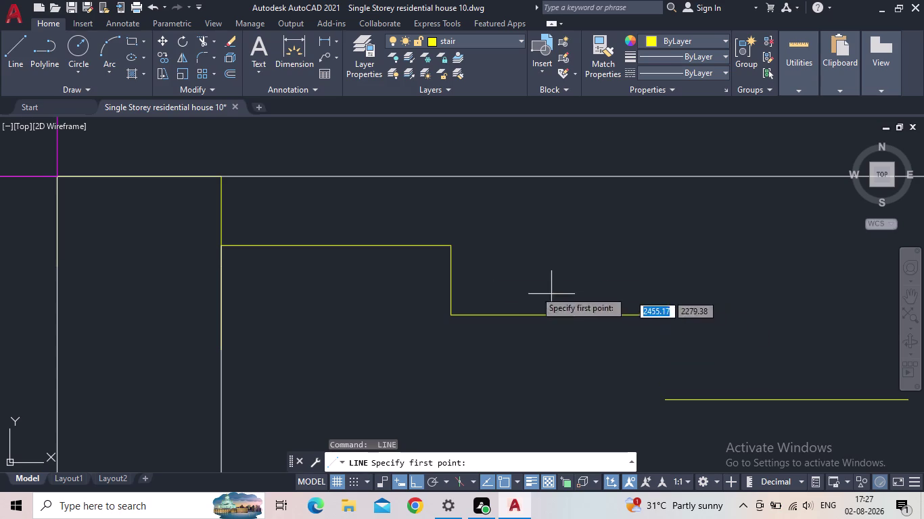
key(space)
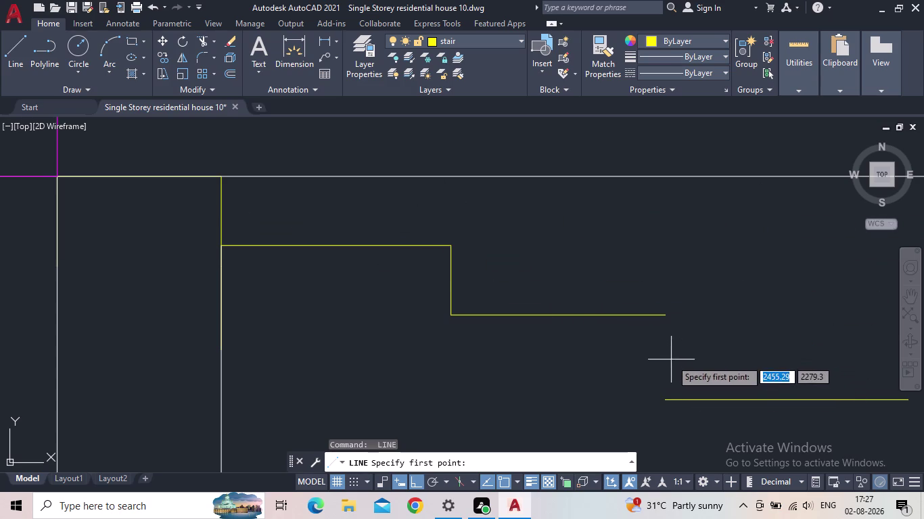
click(666, 316)
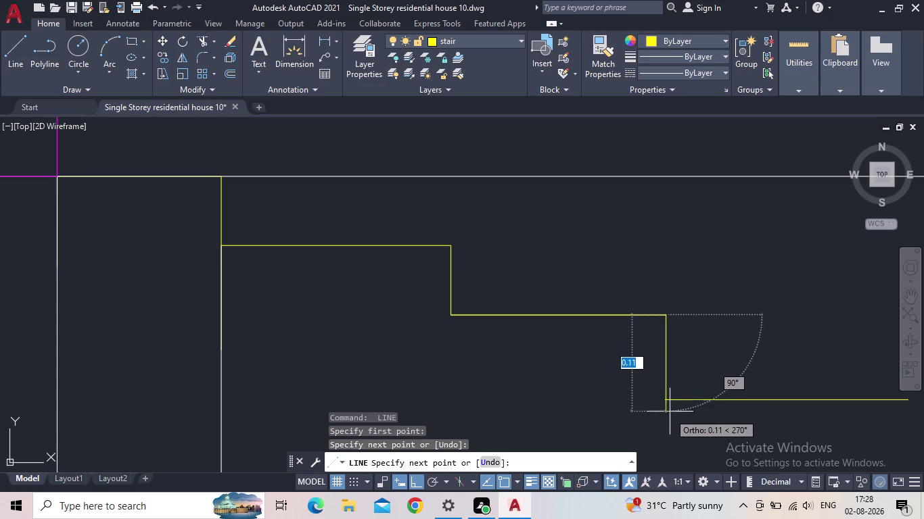
click(666, 401)
key(Escape)
Draw the remaining two risers, the last one reaching the ground line.
scroll(down, 3)
middle_drag(668, 412, 582, 394)
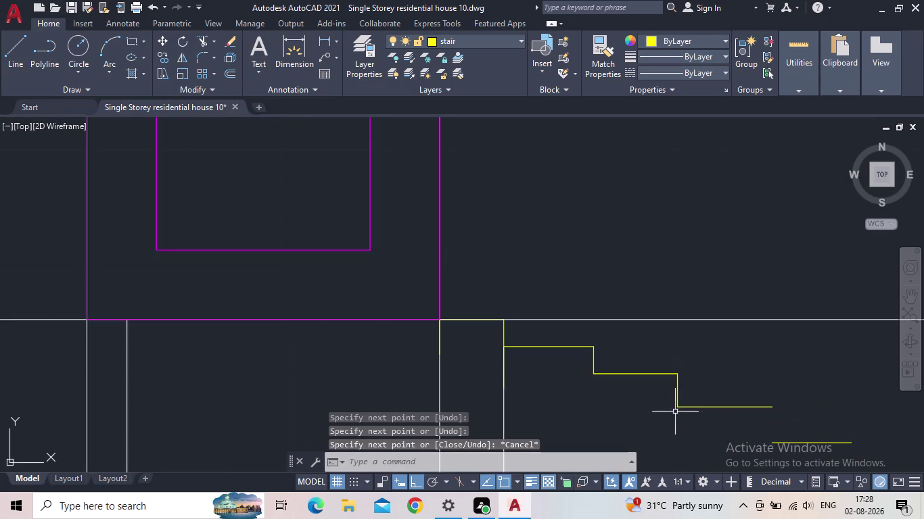
middle_drag(583, 395, 426, 364)
key(space)
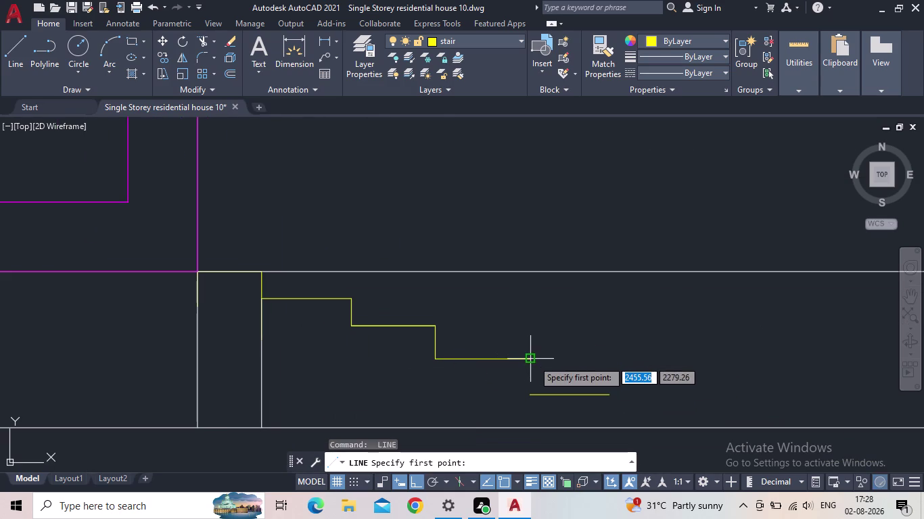
click(533, 361)
click(535, 399)
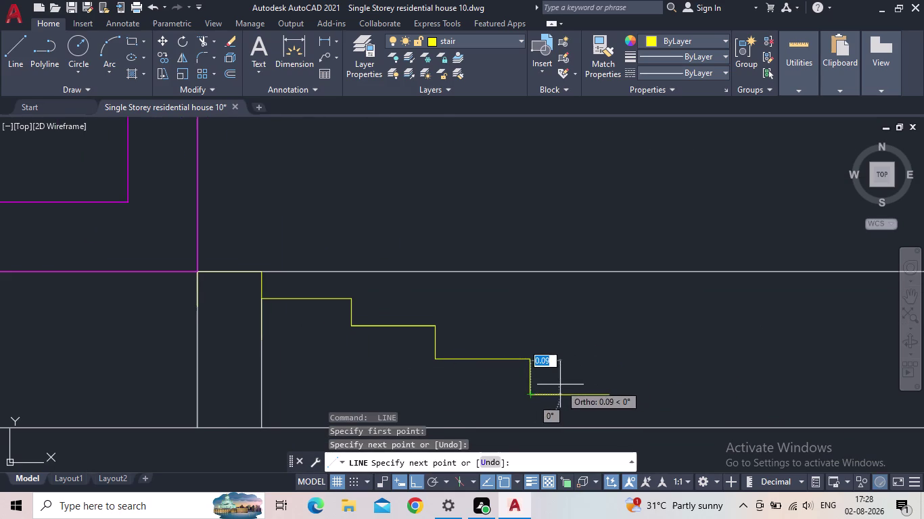
key(Escape)
key(space)
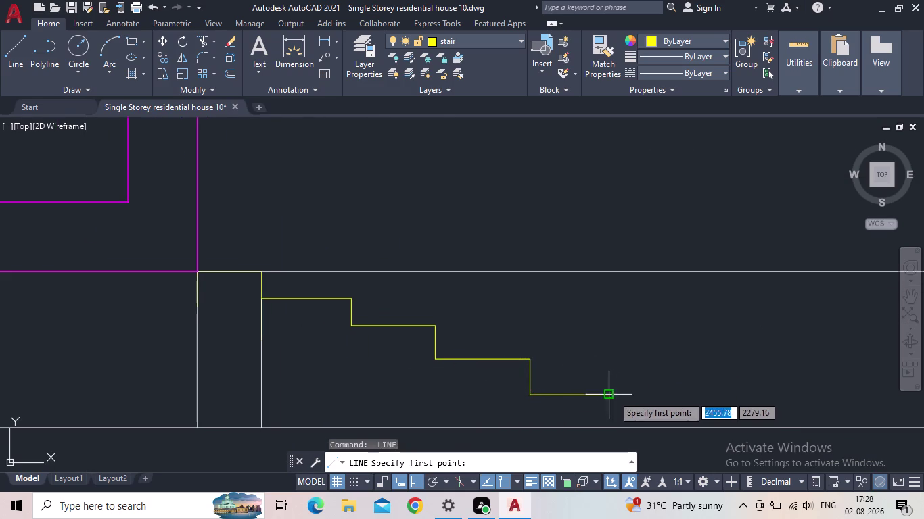
click(612, 396)
click(608, 427)
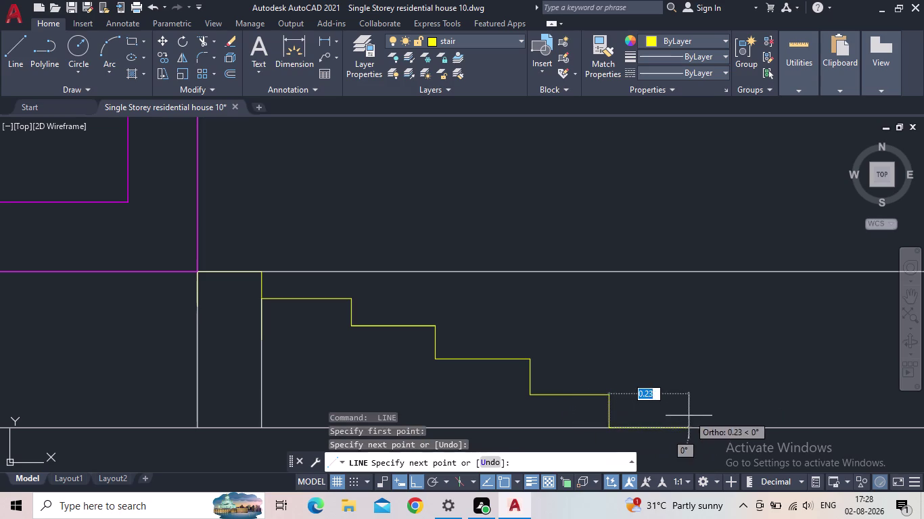
key(Escape)
scroll(down, 3)
scroll(down, 3)
middle_drag(643, 397, 685, 354)
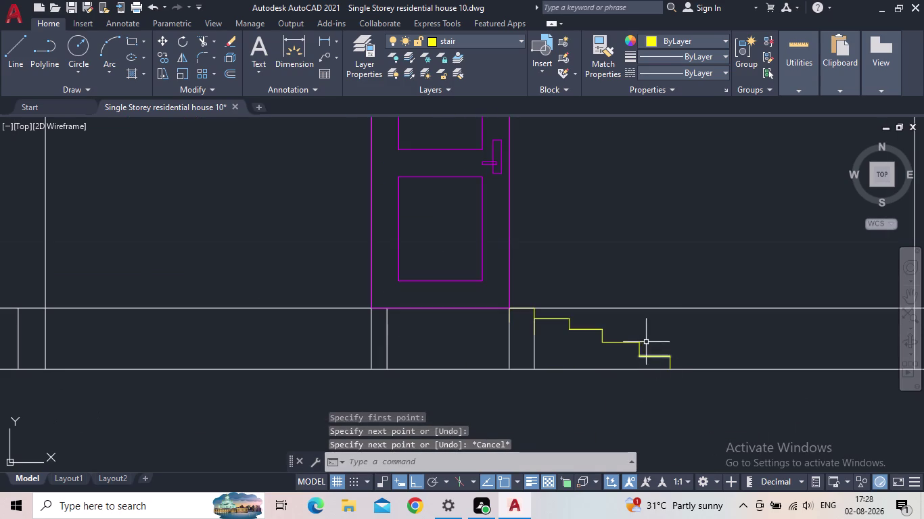
click(550, 346)
Delete the stray line near the steps and trim the excess step line segments.
click(526, 348)
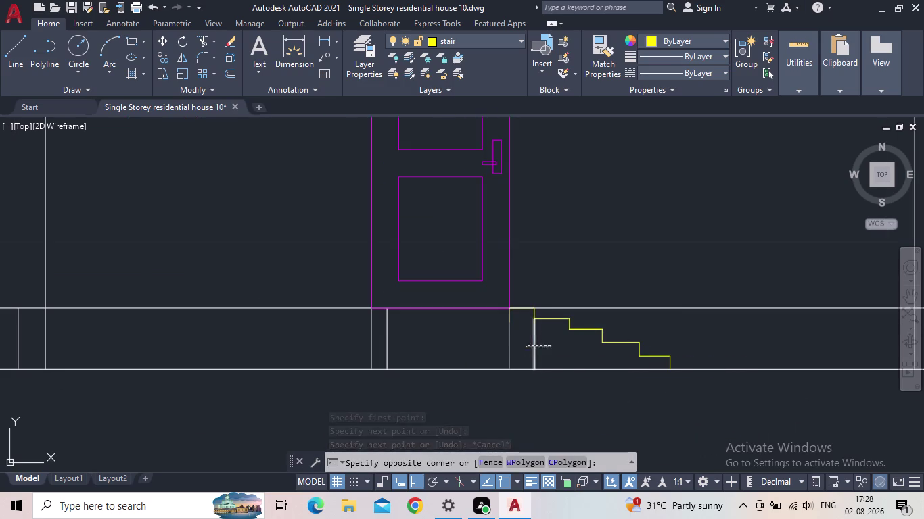
key(Delete)
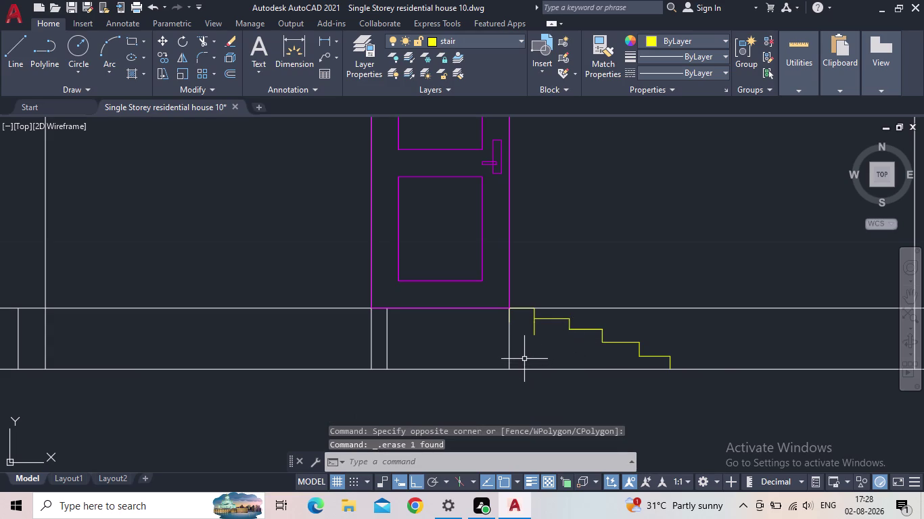
key(t)
key(r)
key(Return)
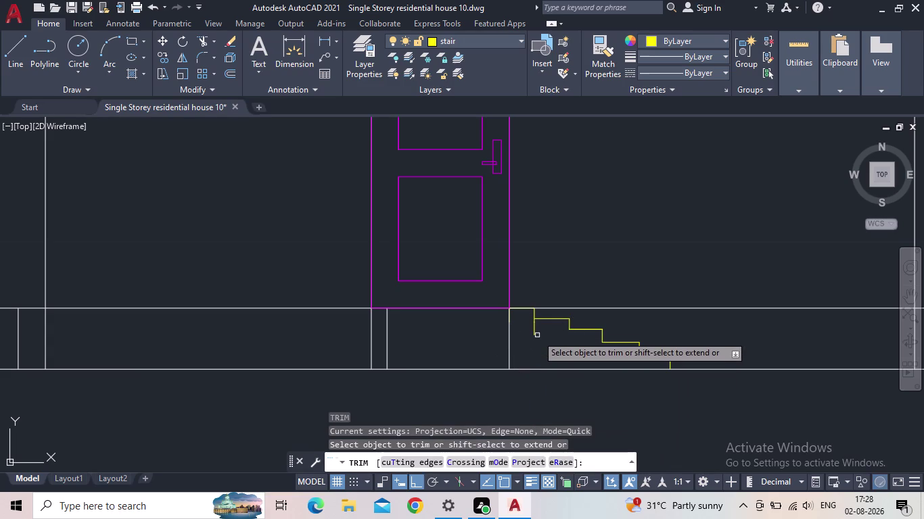
click(535, 332)
scroll(up, 3)
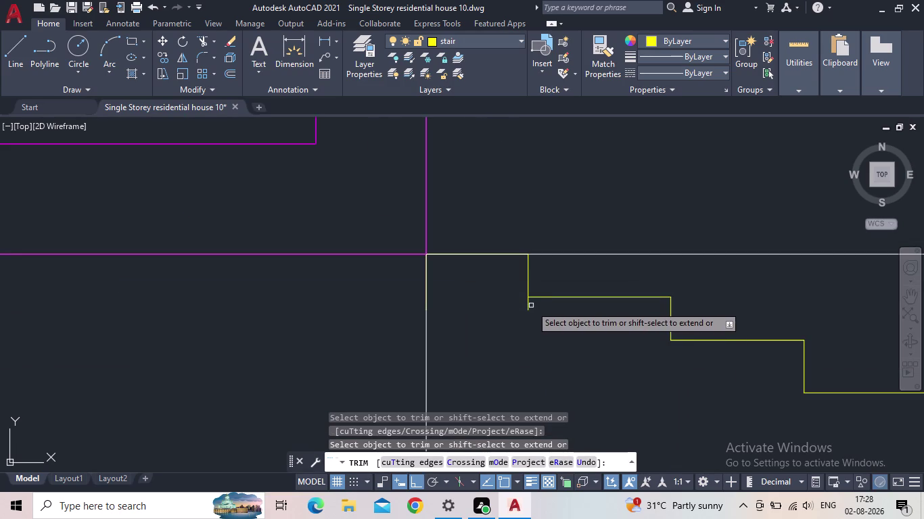
click(531, 306)
click(526, 306)
scroll(down, 3)
middle_drag(574, 335, 566, 347)
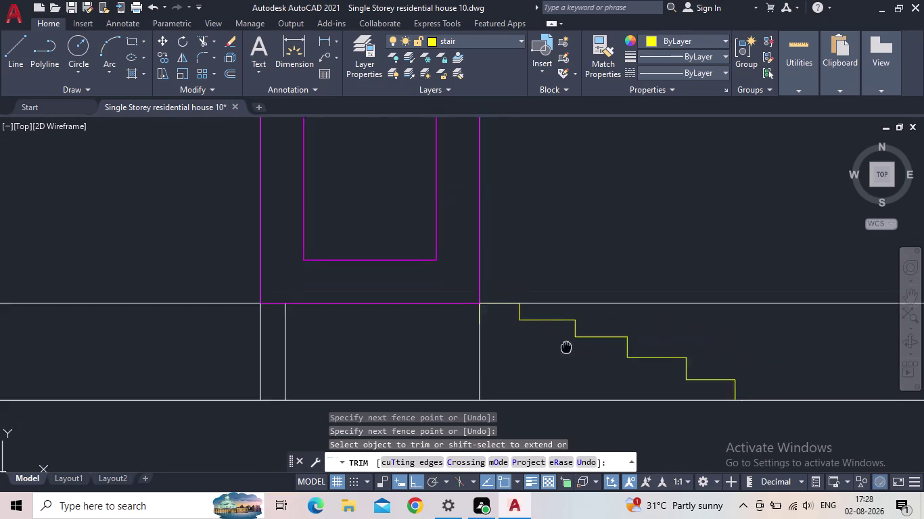
middle_drag(566, 347, 531, 358)
key(Escape)
Fence-trim the duplicate plinth lines beside the door.
scroll(down, 3)
middle_drag(538, 401, 522, 353)
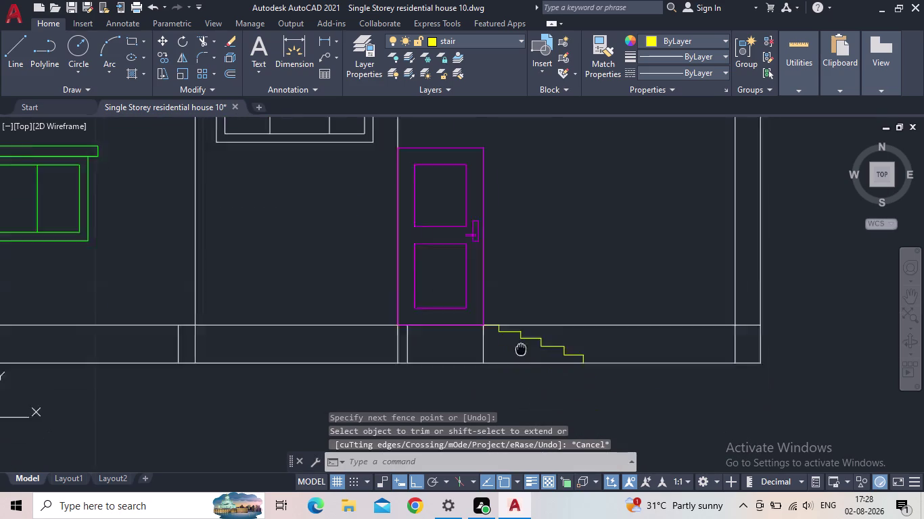
middle_drag(522, 353, 505, 307)
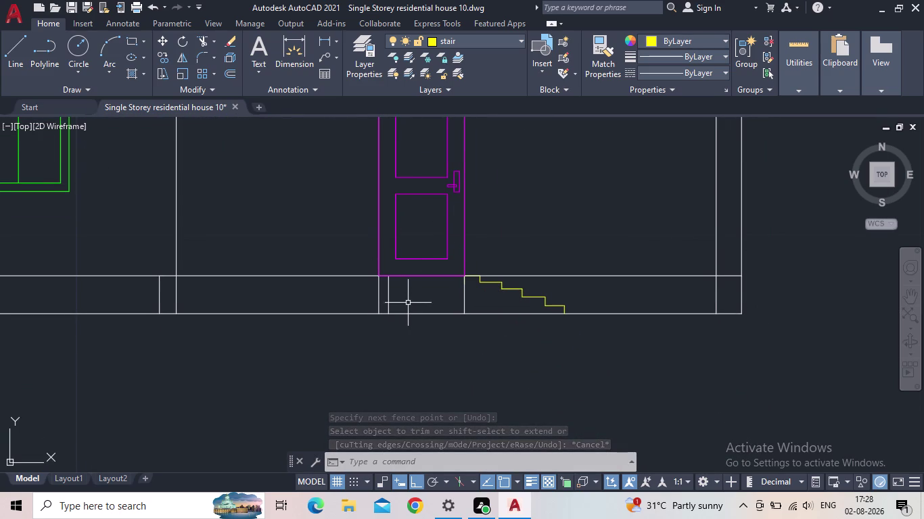
scroll(up, 3)
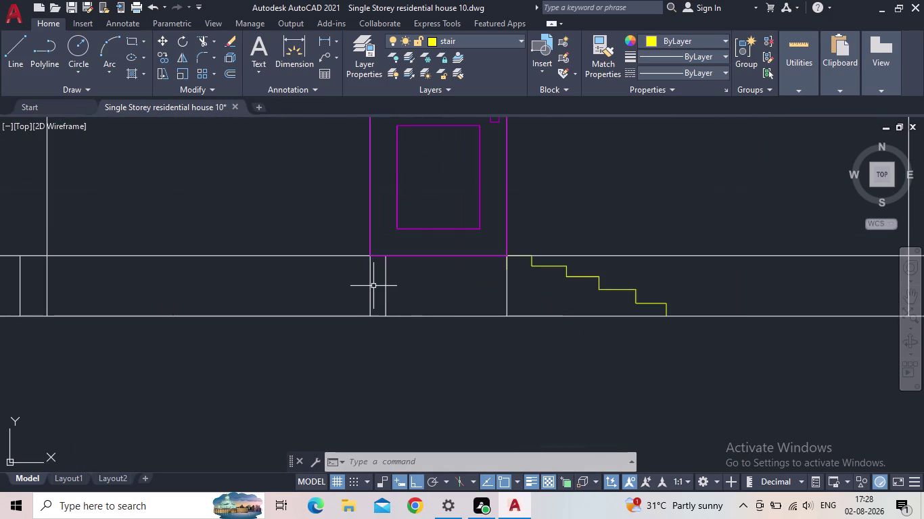
text(TR)
key(space)
drag(374, 285, 334, 287)
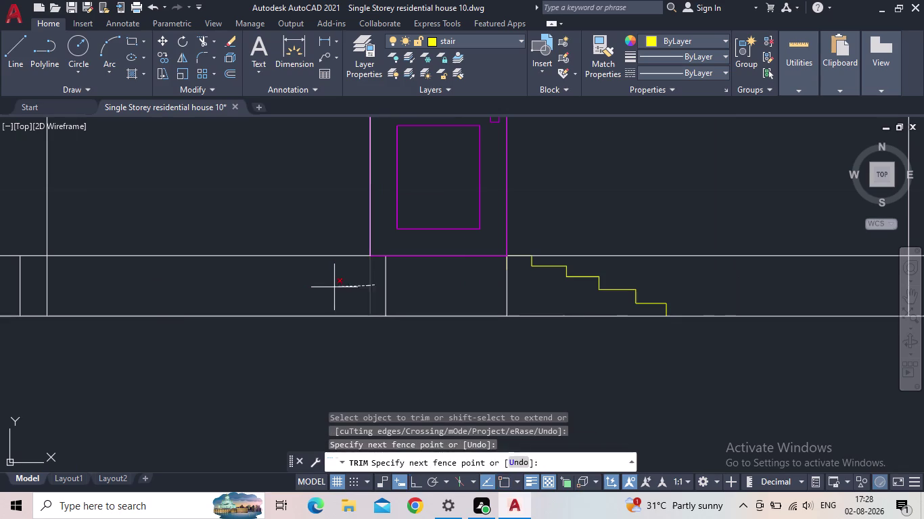
scroll(down, 3)
scroll(down, 3)
middle_drag(333, 288, 436, 289)
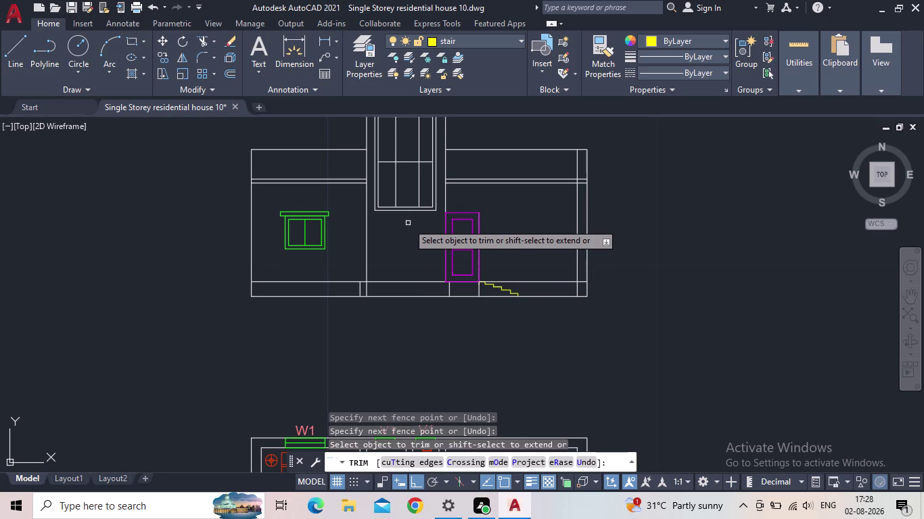
middle_drag(413, 255, 388, 229)
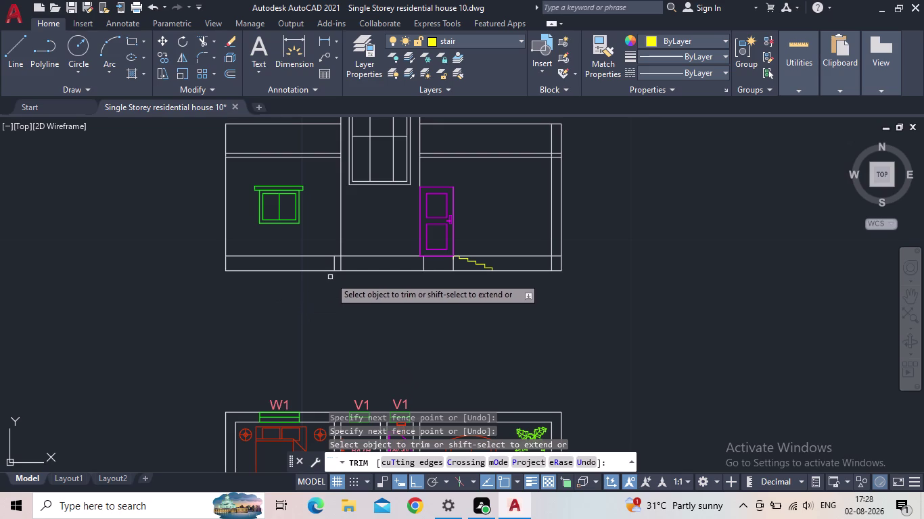
scroll(up, 3)
drag(351, 256, 337, 258)
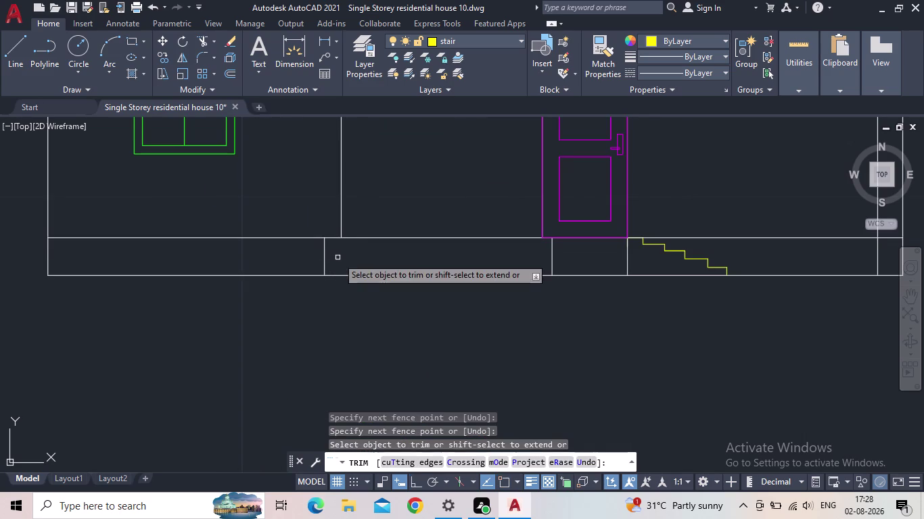
key(Escape)
scroll(down, 3)
middle_drag(369, 345, 275, 356)
scroll(down, 3)
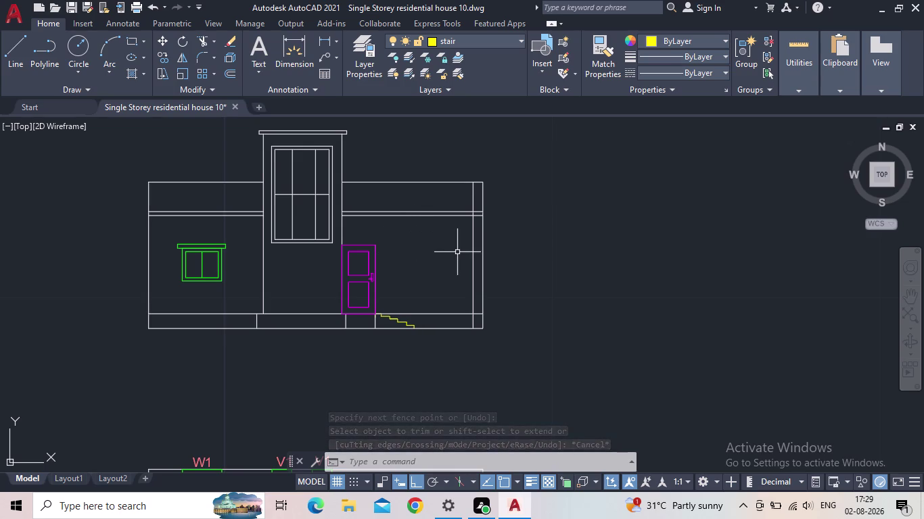
middle_drag(445, 247, 375, 272)
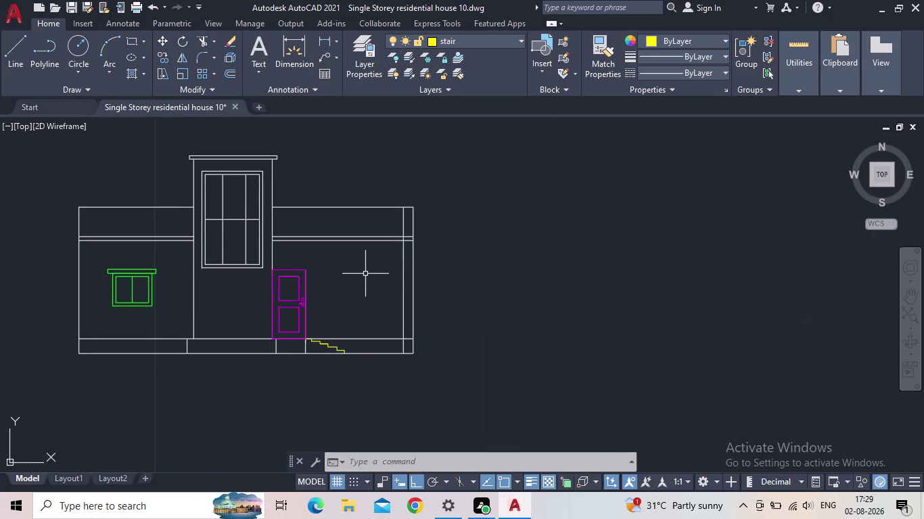
Fence-trim the band lines near the right wall.
key(t)
key(r)
key(space)
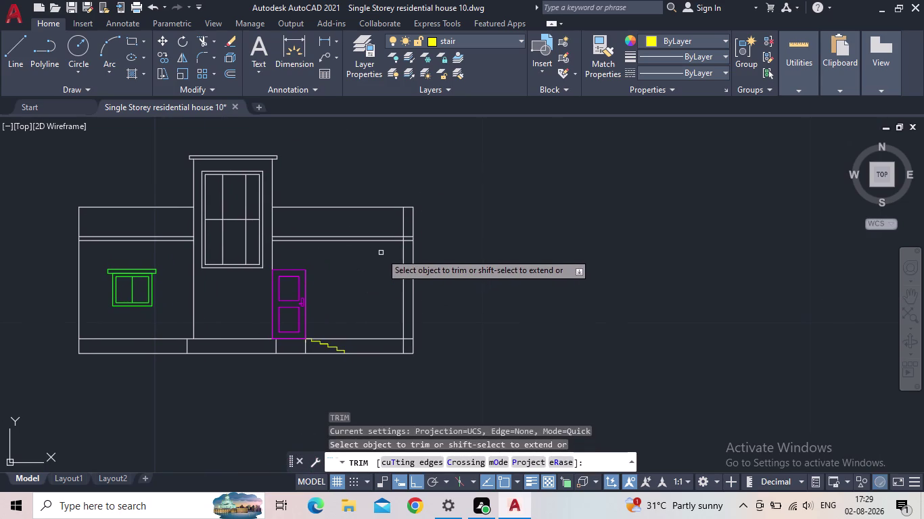
scroll(up, 3)
drag(398, 226, 388, 173)
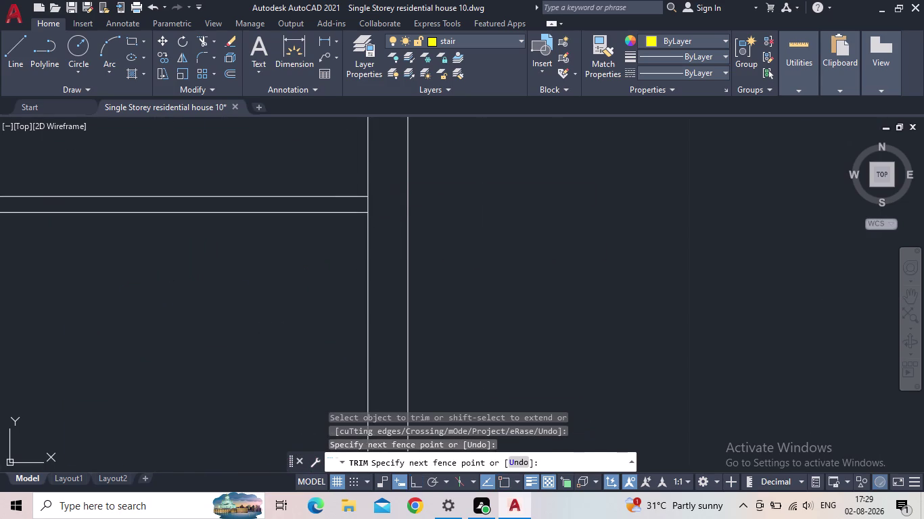
scroll(down, 3)
middle_drag(384, 178, 379, 266)
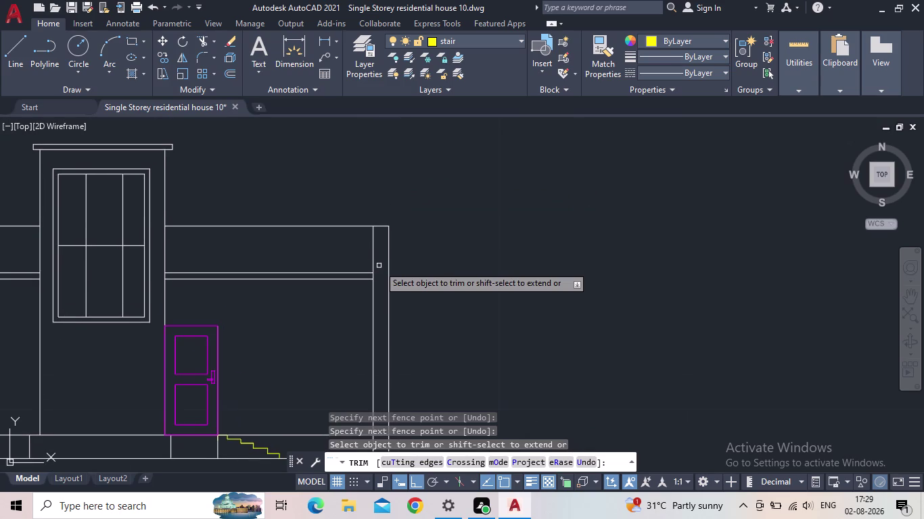
key(Escape)
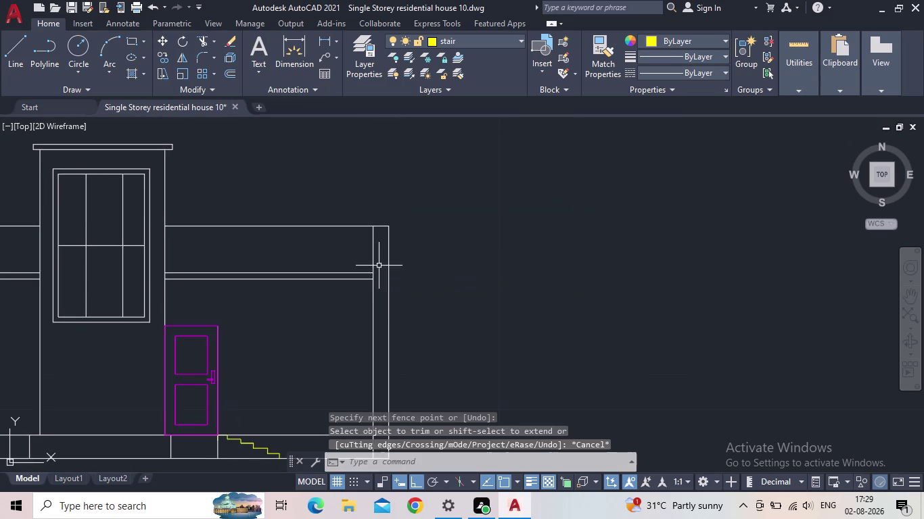
Extend the upper and lower band lines to the right wall's outer edge.
key(e)
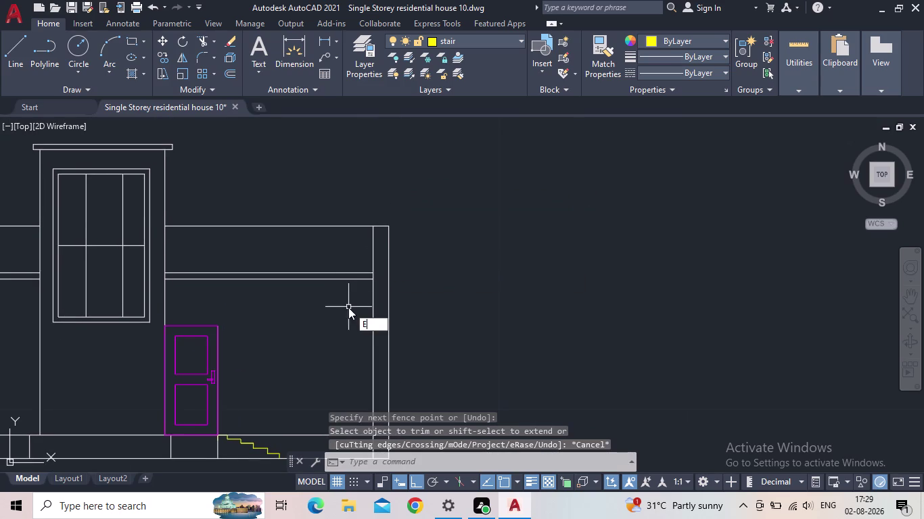
key(x)
key(space)
click(332, 274)
click(342, 279)
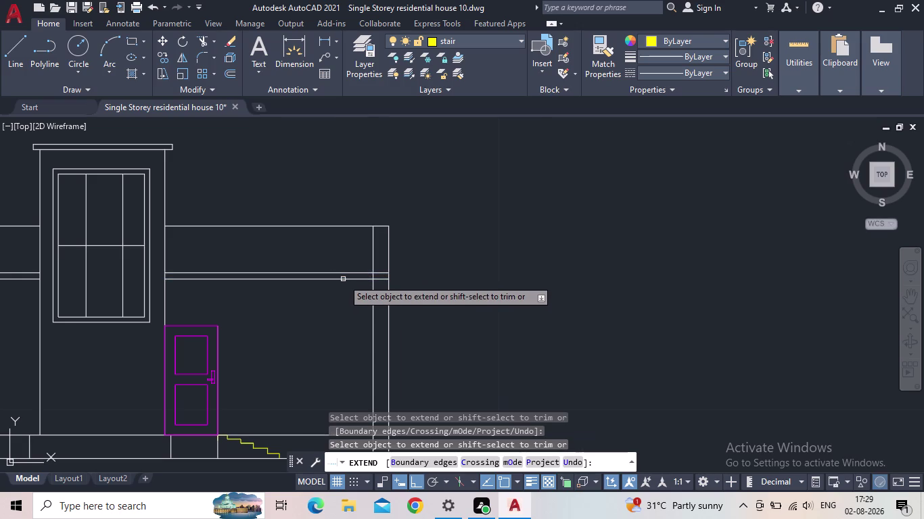
key(Escape)
scroll(down, 3)
middle_drag(359, 294, 321, 266)
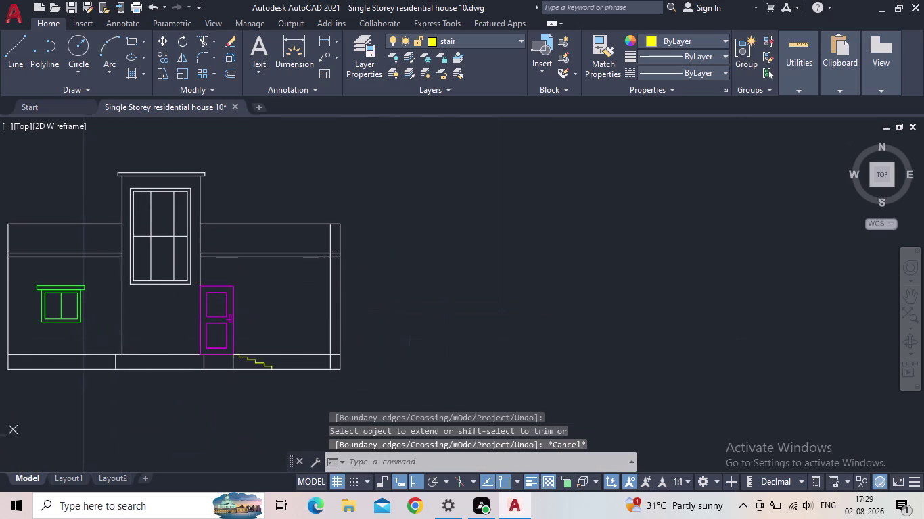
middle_drag(307, 321, 316, 311)
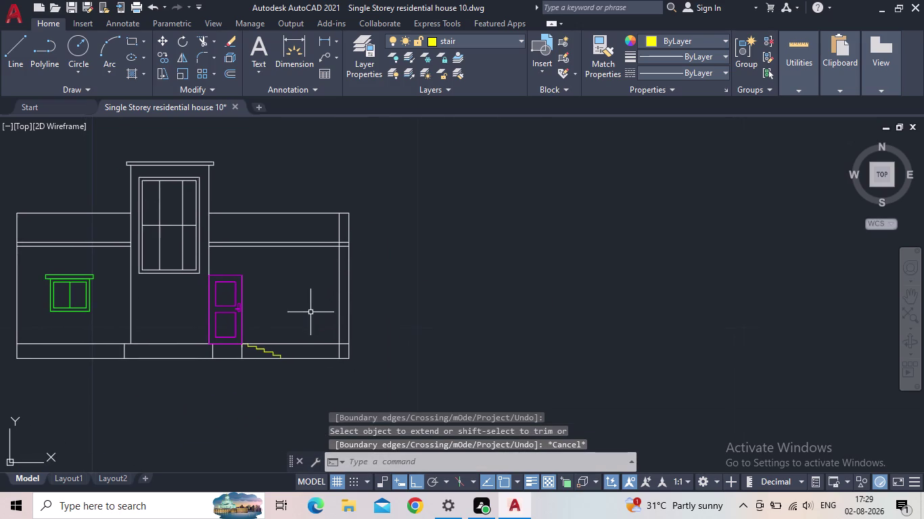
scroll(up, 3)
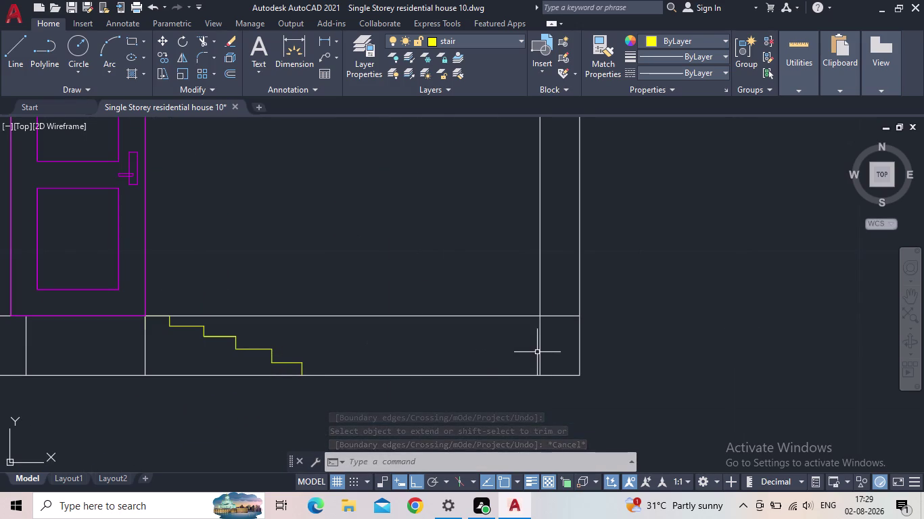
scroll(down, 3)
Pan along the right wall and begin a rectangle with RECTANG.
middle_drag(475, 351, 398, 402)
key(Escape)
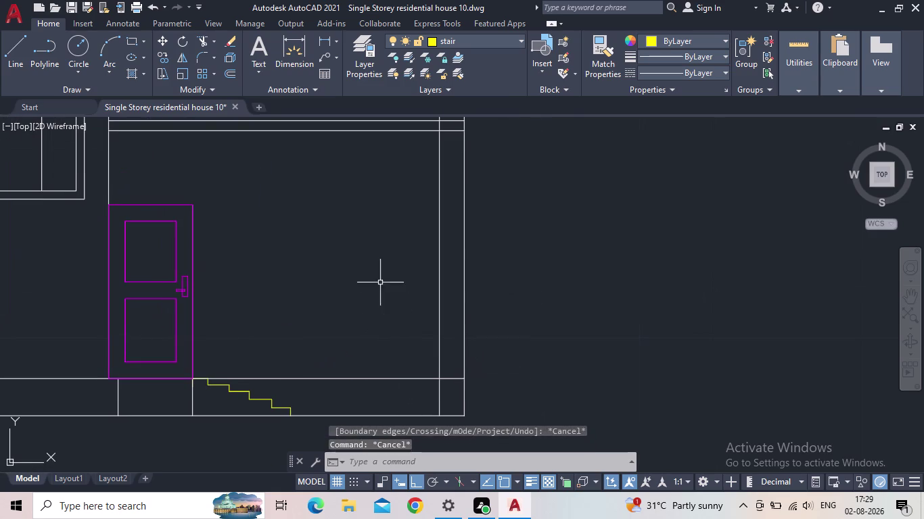
middle_drag(380, 282, 333, 382)
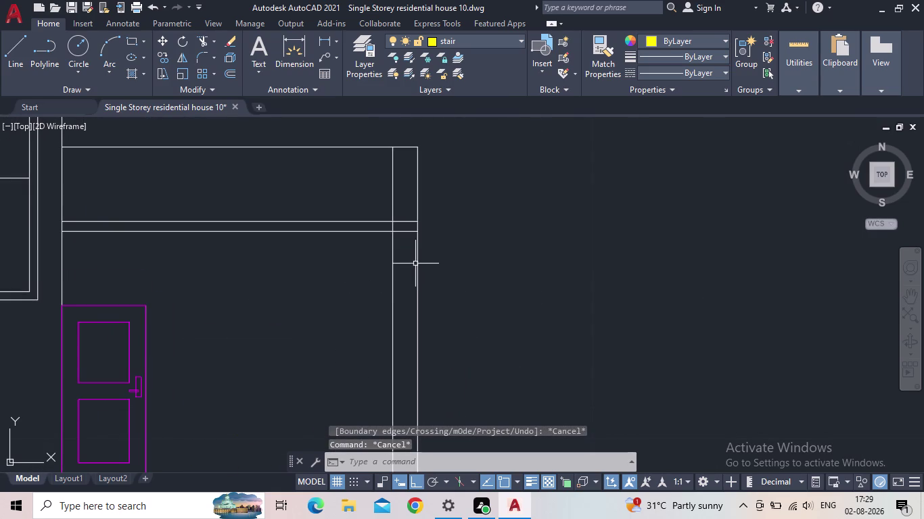
text(RE)
text(C)
key(space)
scroll(up, 3)
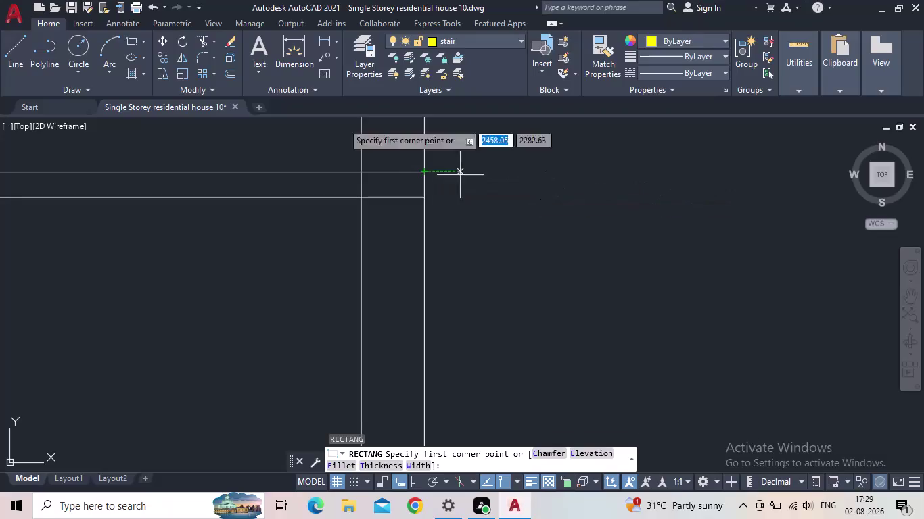
Set the floor layer current in the Layer Properties Manager.
click(355, 60)
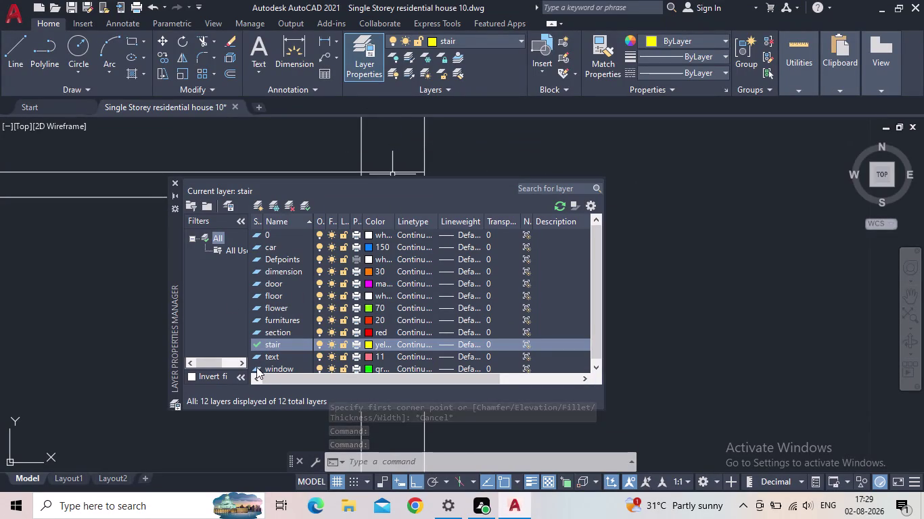
double_click(257, 296)
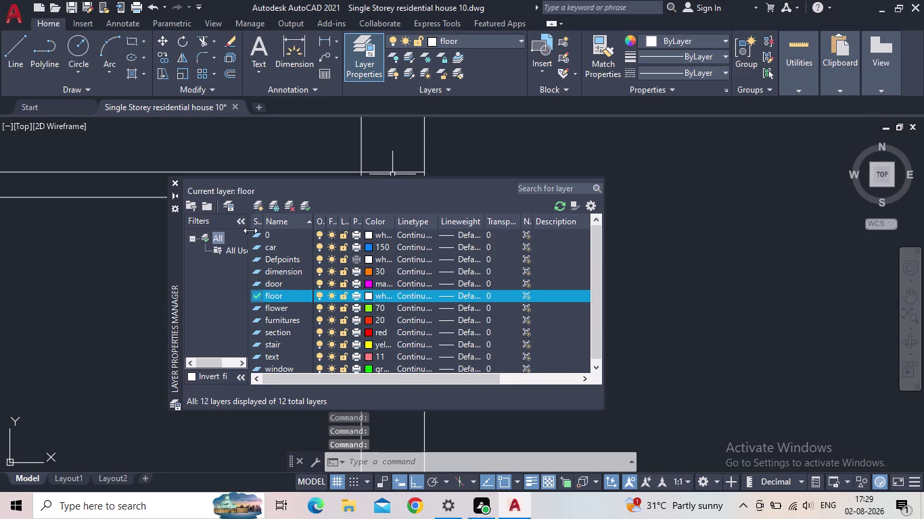
click(172, 183)
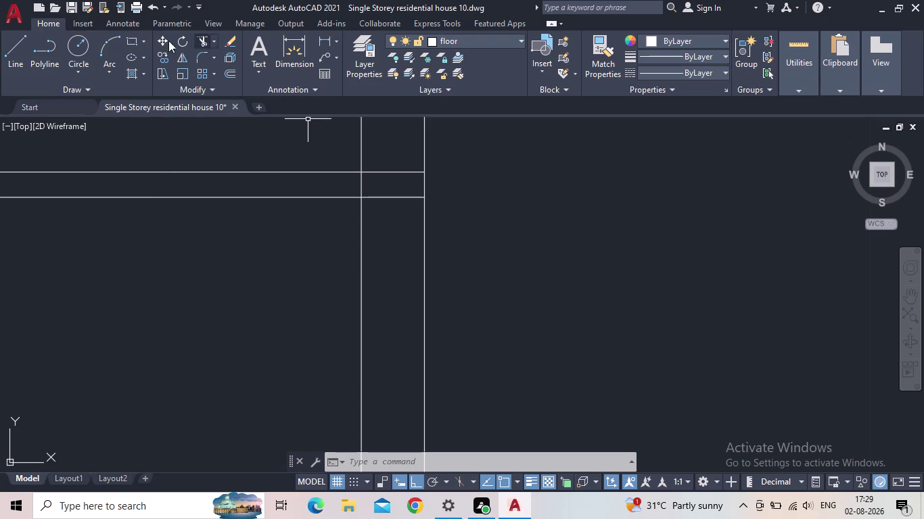
Draw the sunshade's horizontal bottom edge rightward from the right wall corner.
click(130, 41)
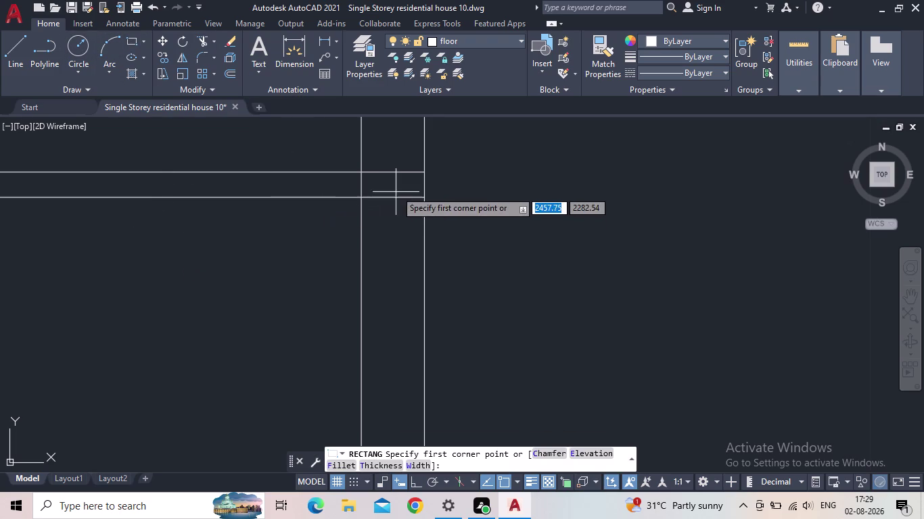
click(423, 173)
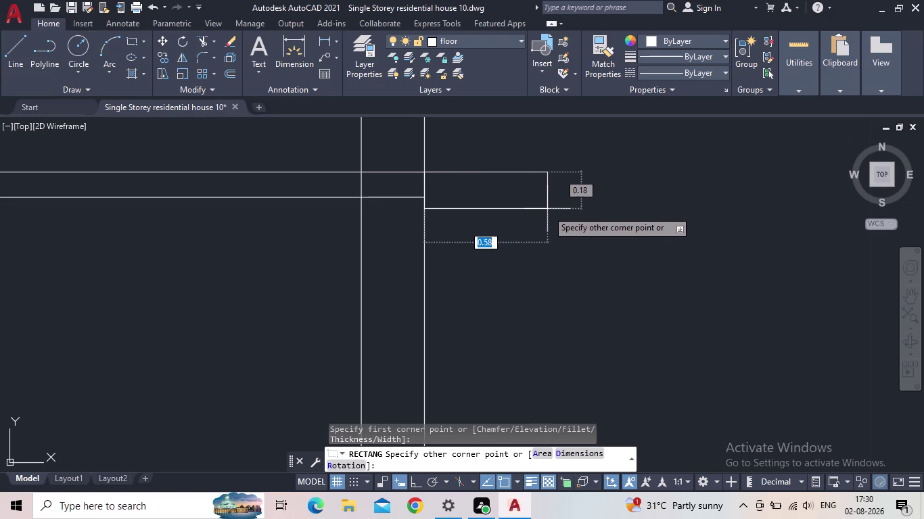
key(Escape)
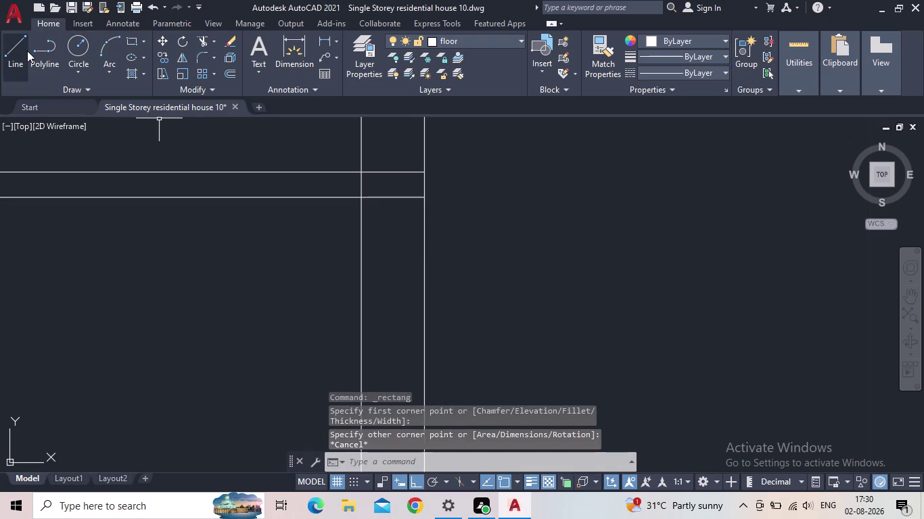
click(28, 50)
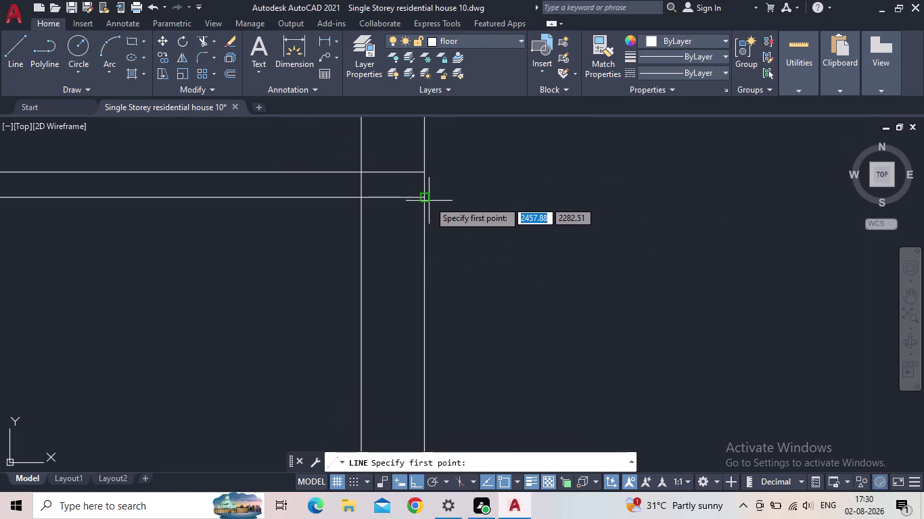
click(426, 198)
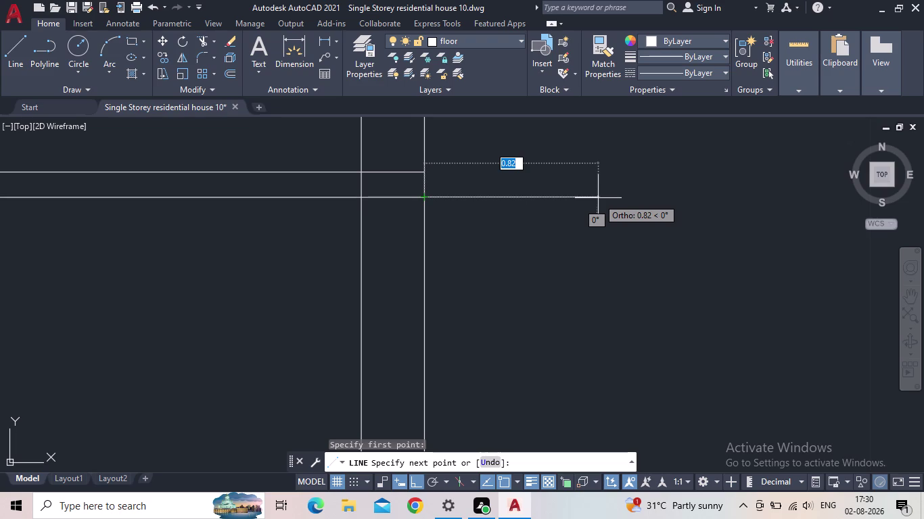
click(529, 203)
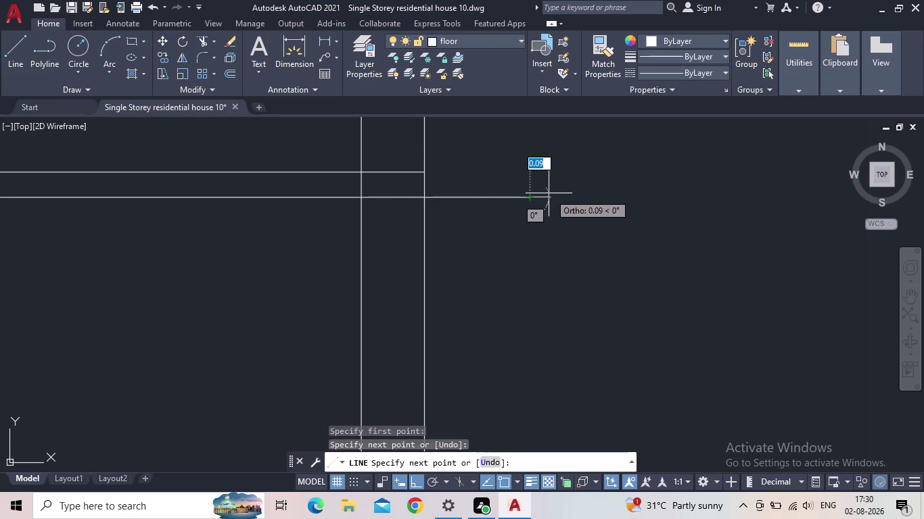
key(Escape)
scroll(up, 3)
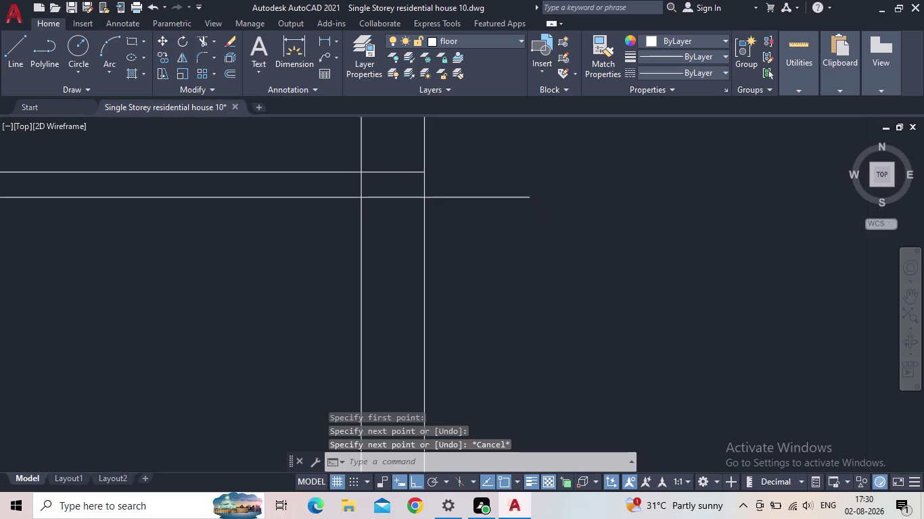
Draw the sunshade's short tip edge and sloping top edge back toward the wall.
key(l)
key(Return)
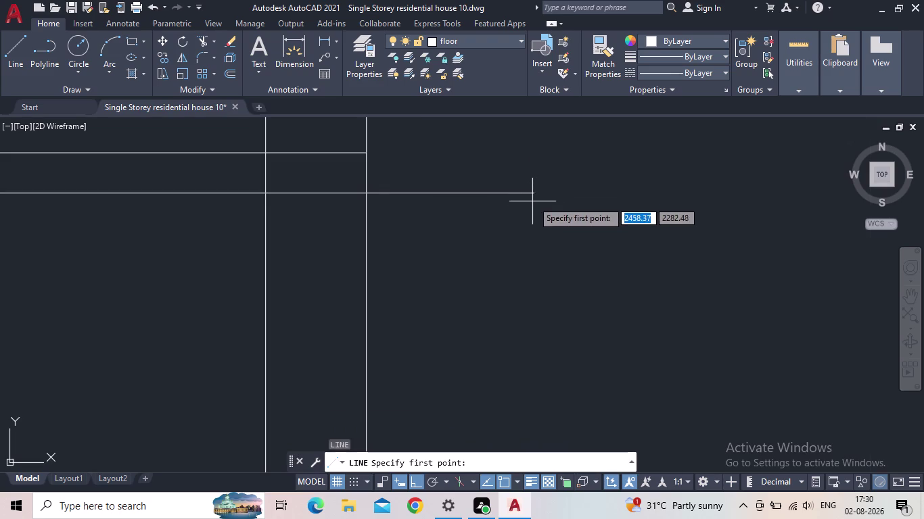
click(534, 193)
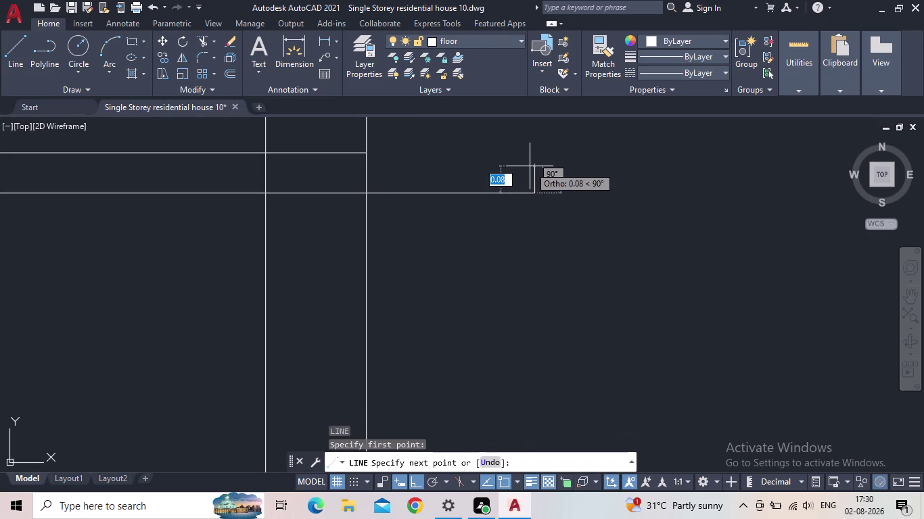
click(530, 166)
key(Escape)
key(space)
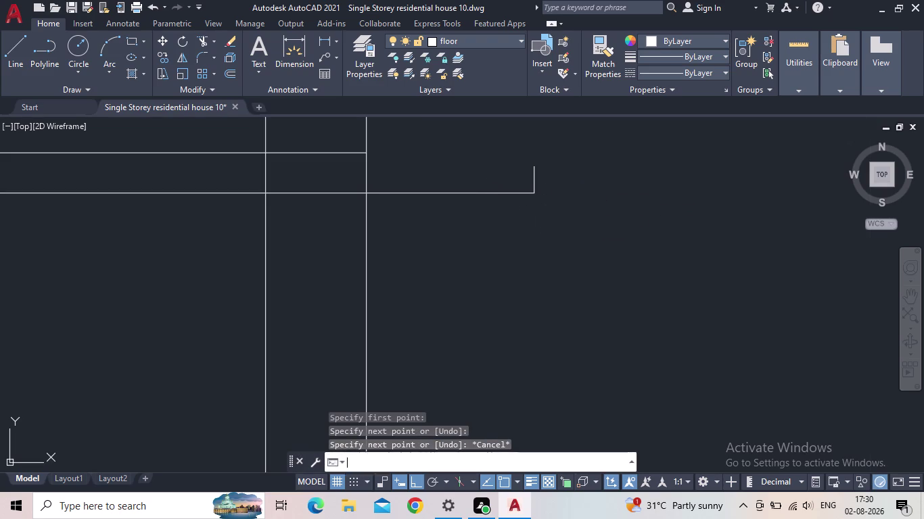
drag(531, 167, 524, 167)
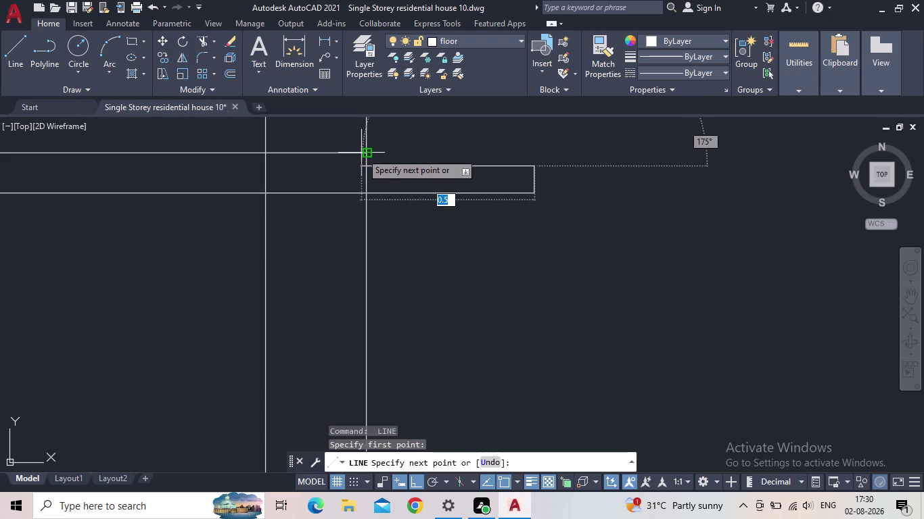
click(361, 153)
key(Escape)
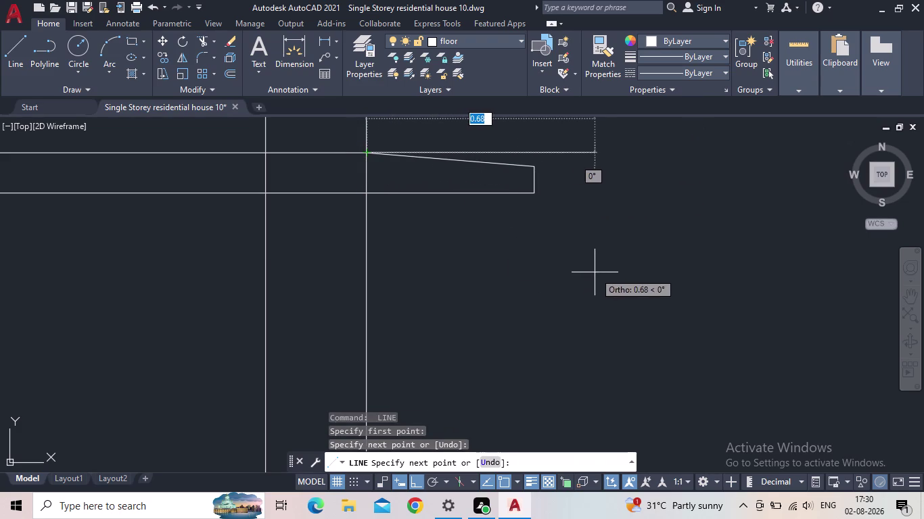
scroll(down, 3)
scroll(down, 3)
middle_drag(620, 282, 614, 271)
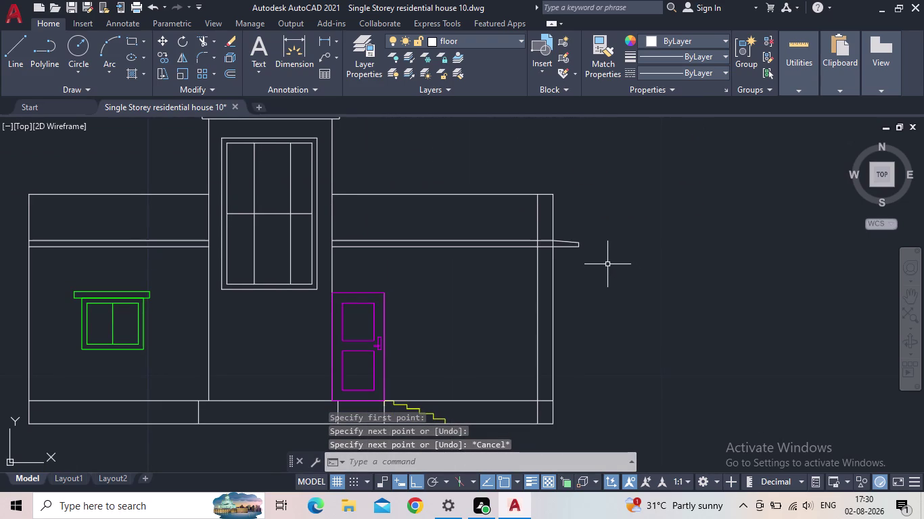
middle_drag(594, 186, 678, 185)
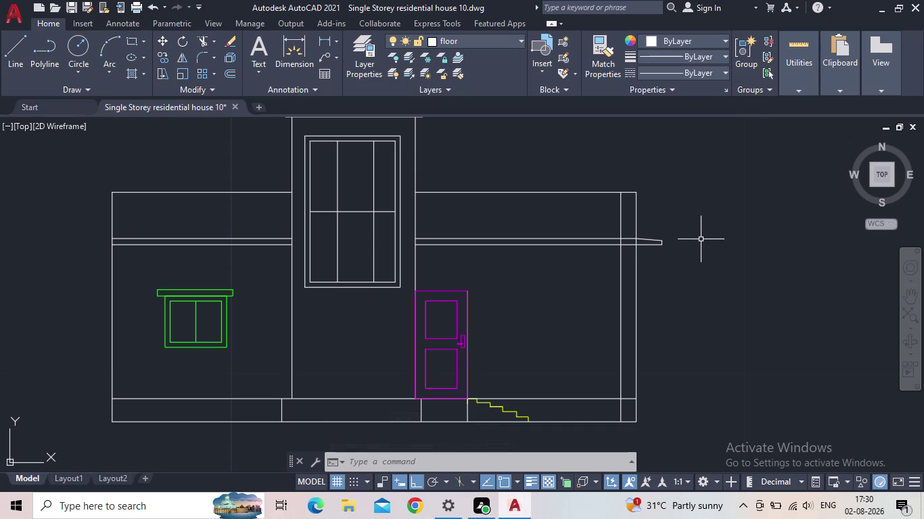
scroll(up, 3)
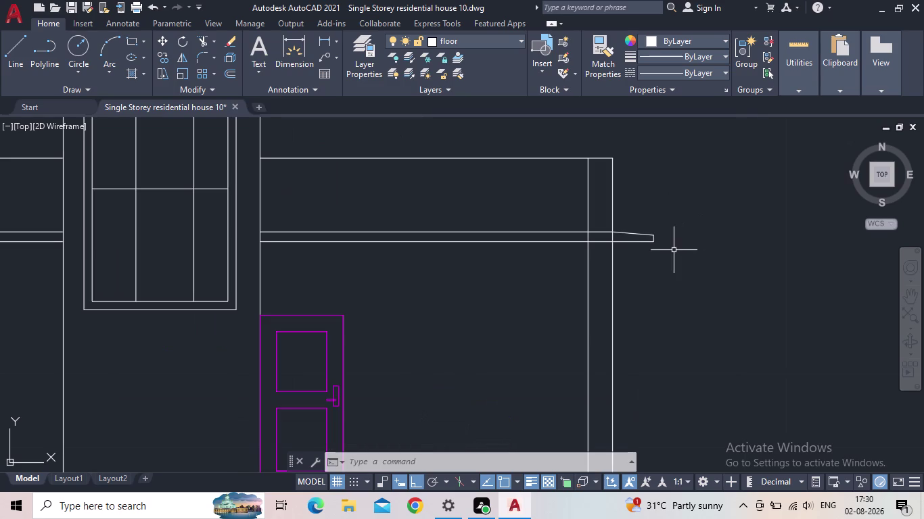
Move the right-wall sunshade straight down to sit just below the roof slab.
click(662, 255)
click(624, 227)
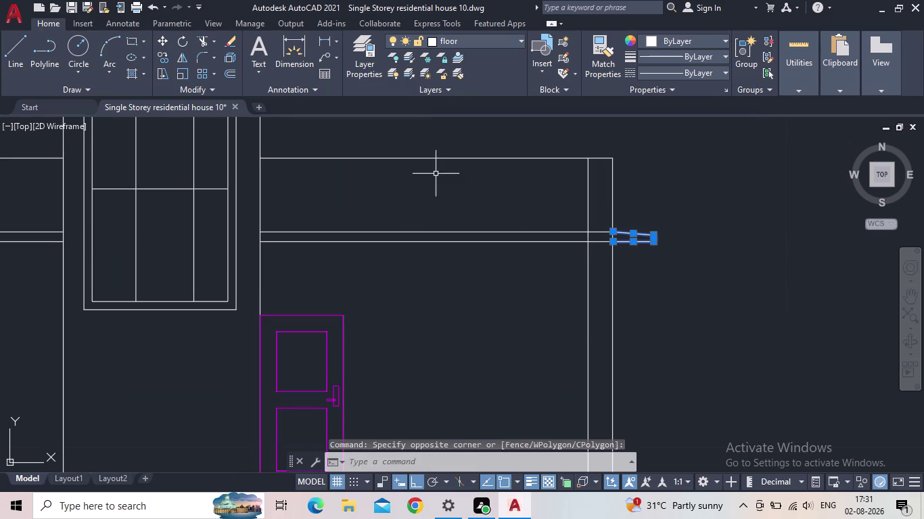
click(158, 41)
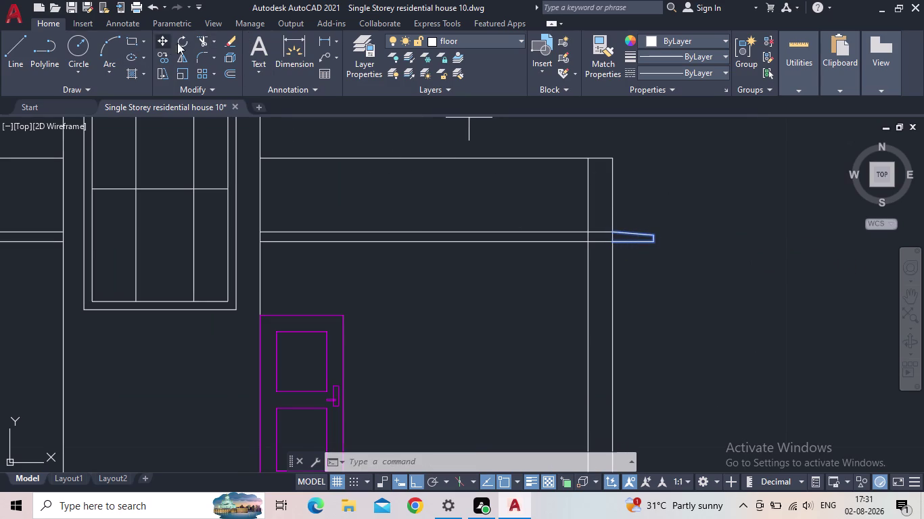
scroll(up, 3)
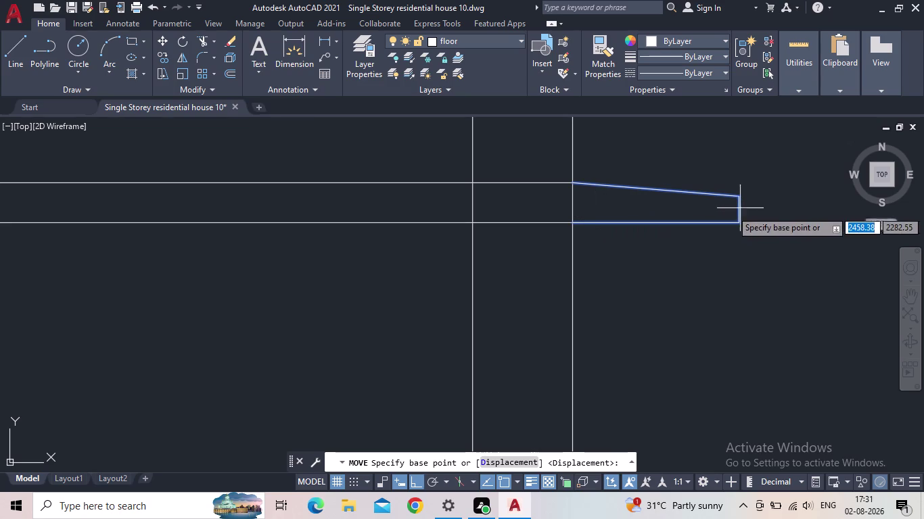
click(573, 225)
middle_drag(570, 316, 590, 265)
scroll(down, 3)
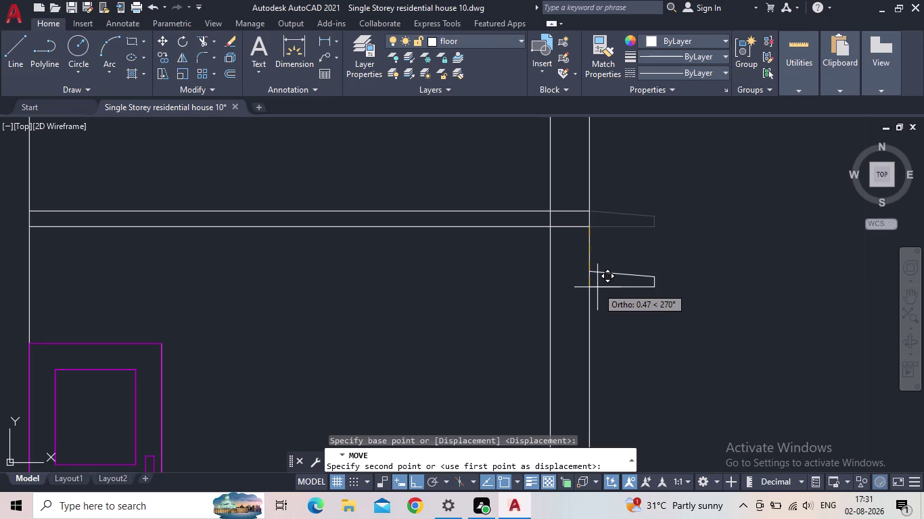
click(597, 288)
key(Escape)
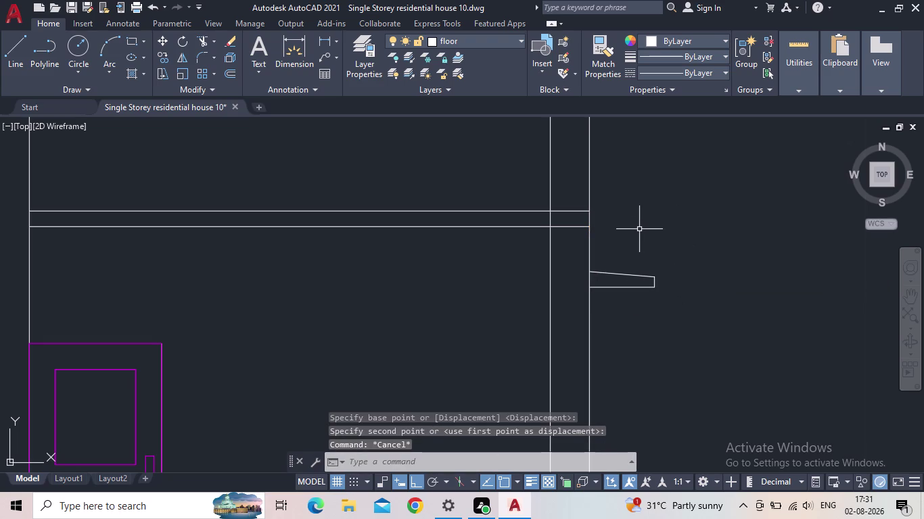
Trim away the leftover line where the sunshade meets the right wall.
scroll(down, 3)
middle_click(639, 232)
text(T)
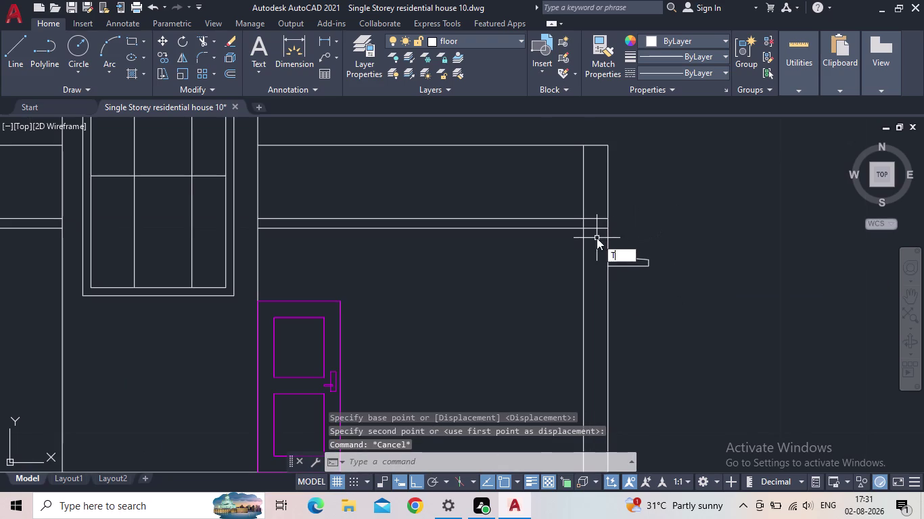
text(R)
key(space)
drag(595, 238, 592, 214)
scroll(down, 3)
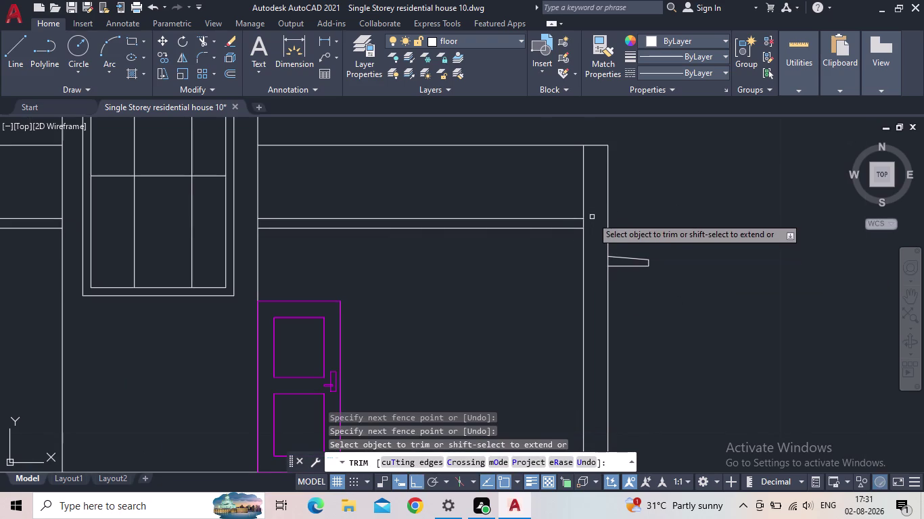
scroll(down, 3)
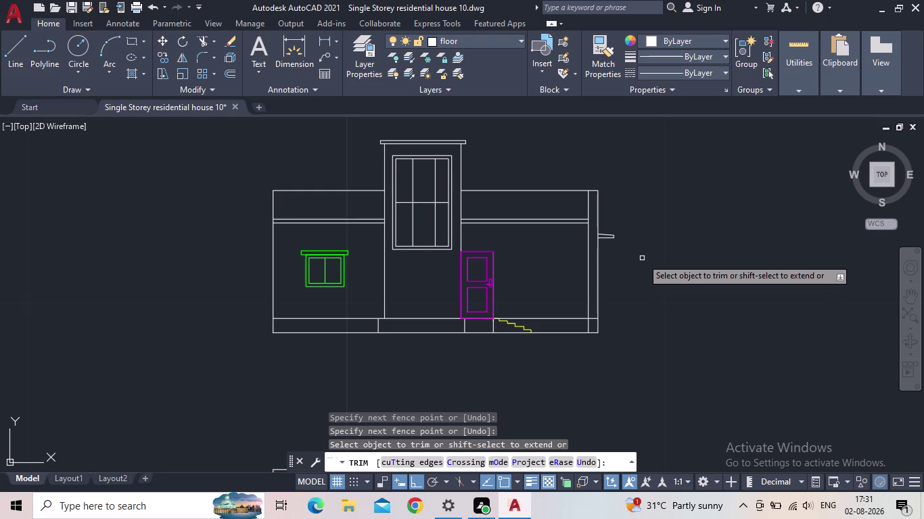
key(Escape)
middle_drag(547, 244, 517, 252)
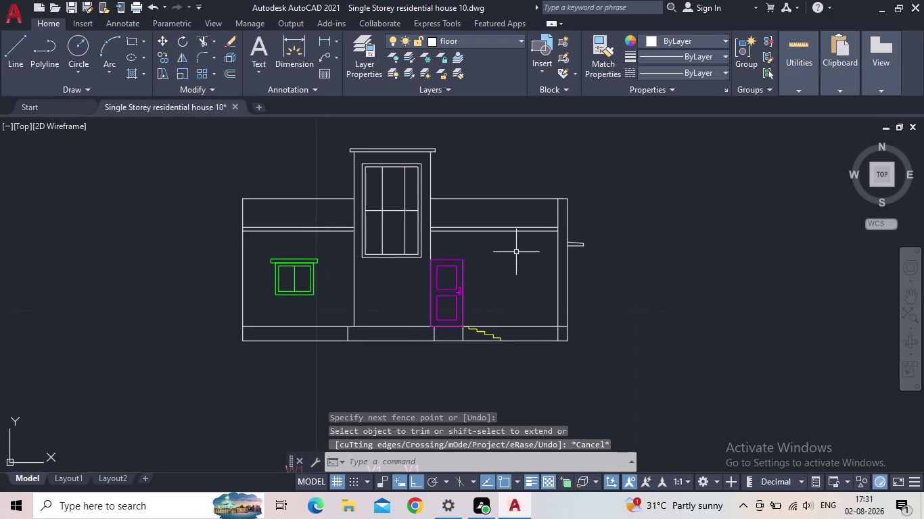
scroll(up, 3)
Mirror the right-wall sunshade, starting the mirror axis on the house's centre line.
click(640, 250)
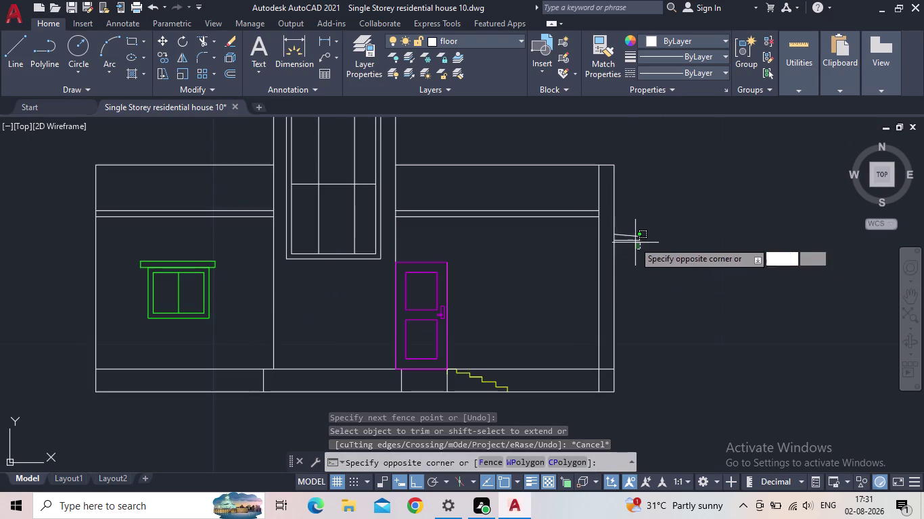
click(624, 228)
scroll(up, 3)
key(m)
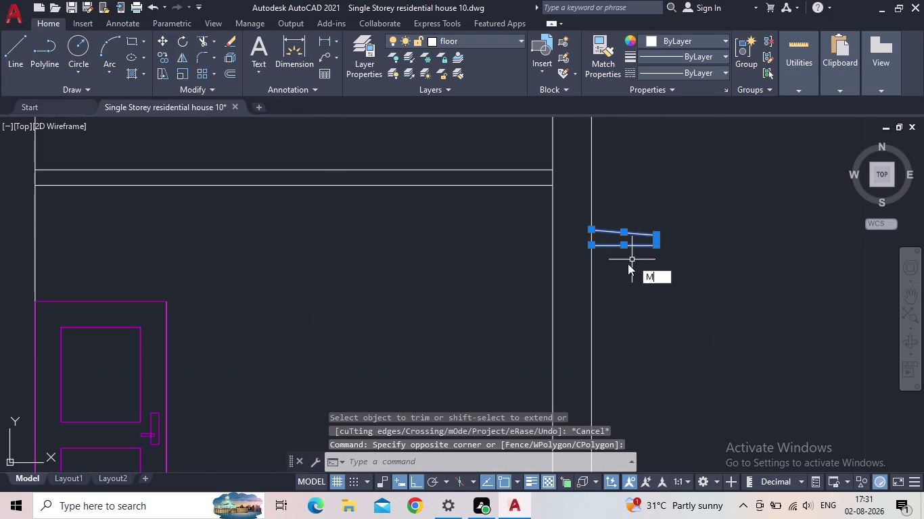
key(i)
key(Return)
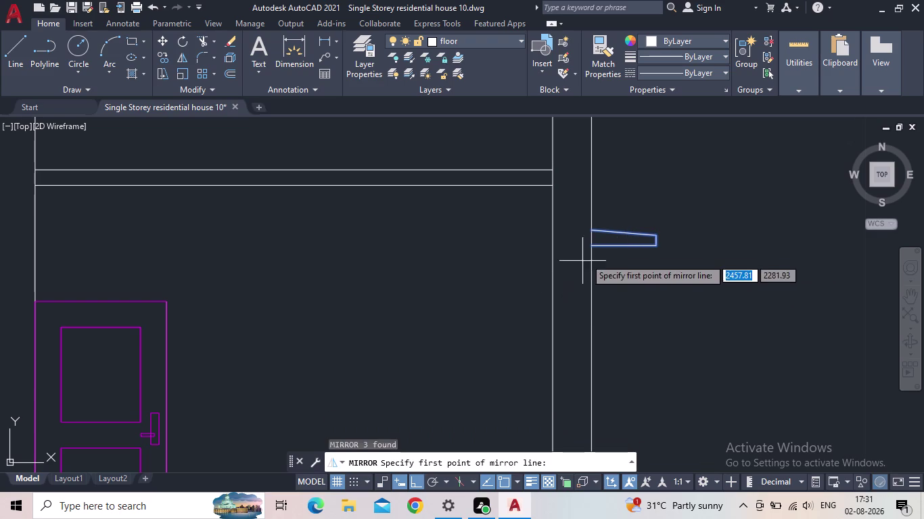
middle_drag(595, 254, 844, 147)
scroll(down, 3)
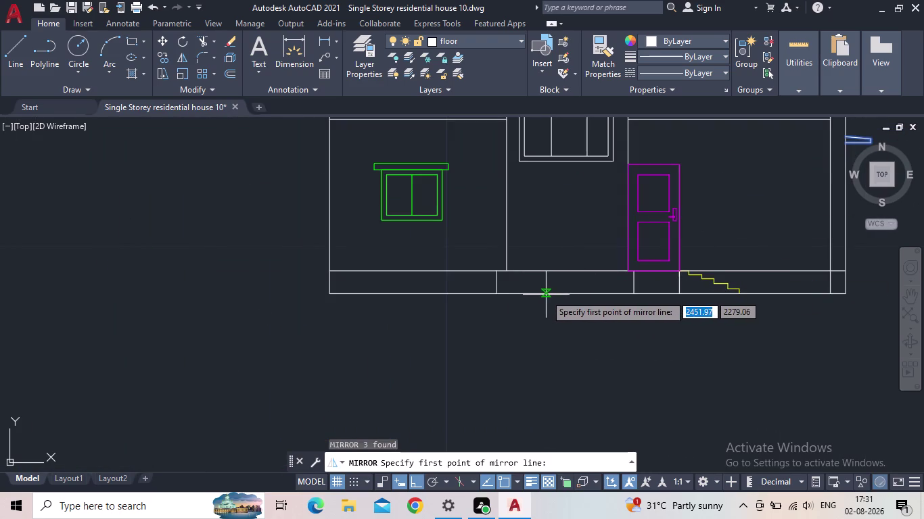
click(586, 295)
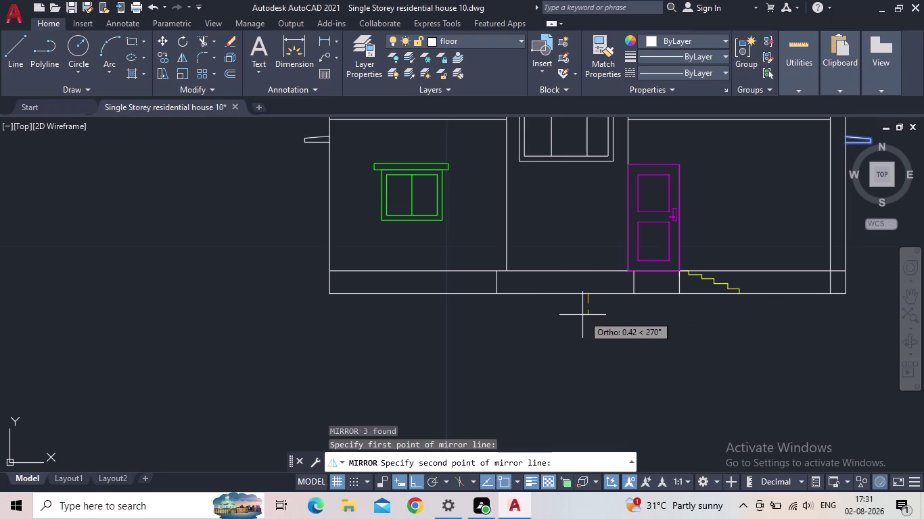
Finish the vertical mirror axis, keep the original sunshade, and save the drawing.
middle_drag(606, 346, 572, 254)
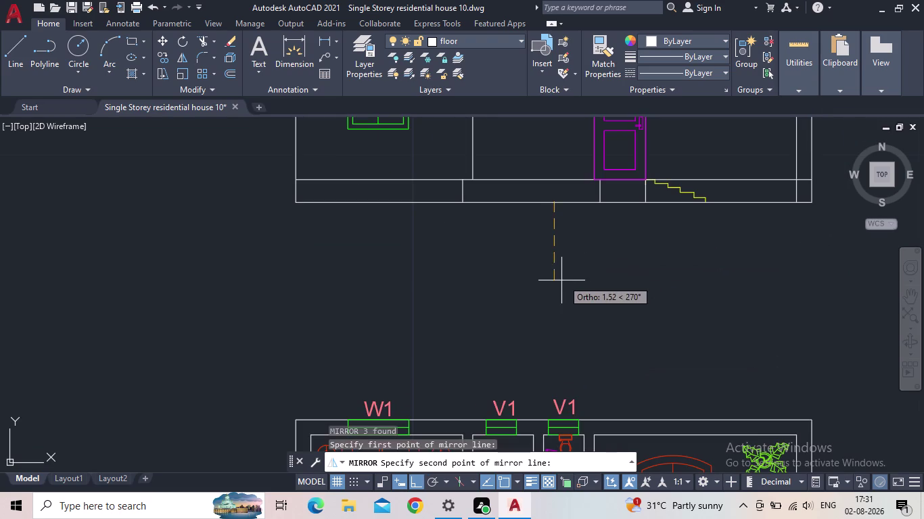
click(553, 319)
scroll(down, 3)
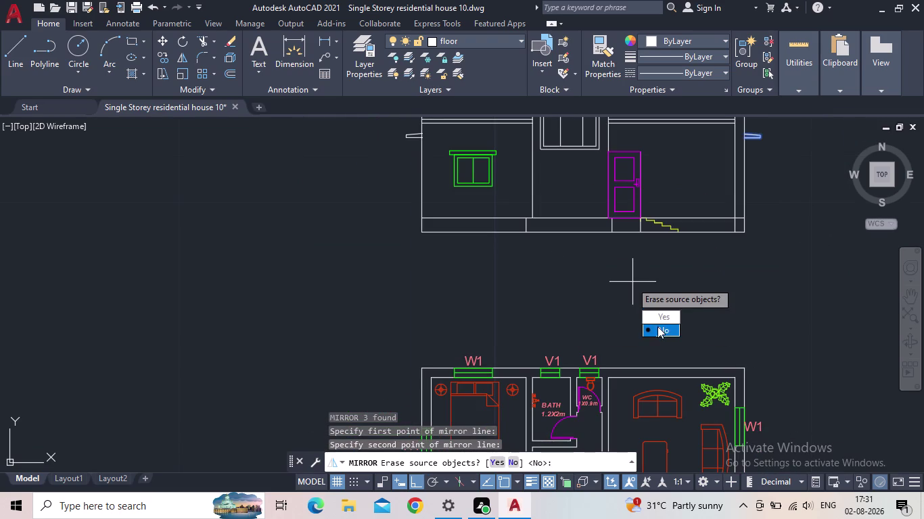
drag(657, 327, 553, 319)
scroll(down, 3)
middle_drag(503, 294, 489, 325)
scroll(up, 3)
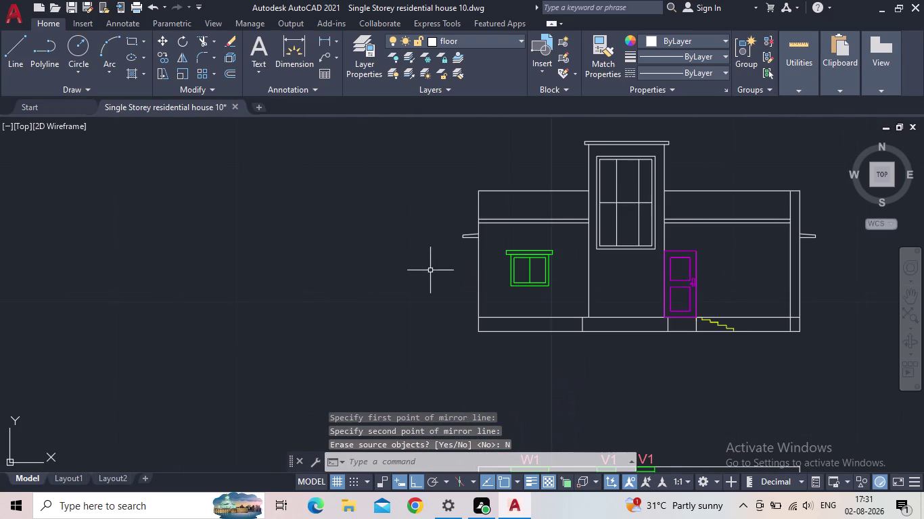
click(73, 6)
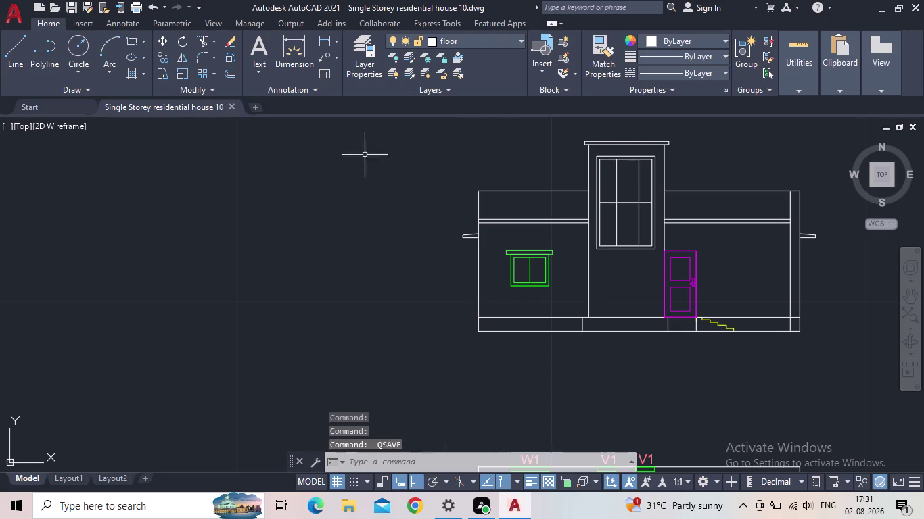
Trim the overlapping plinth top line at the right corner beside the steps.
middle_drag(487, 251, 244, 259)
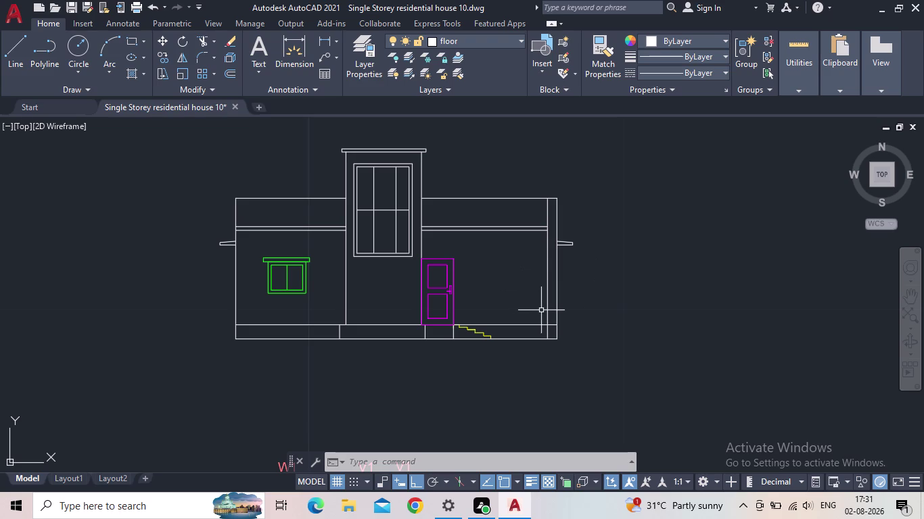
scroll(up, 3)
key(t)
key(r)
key(space)
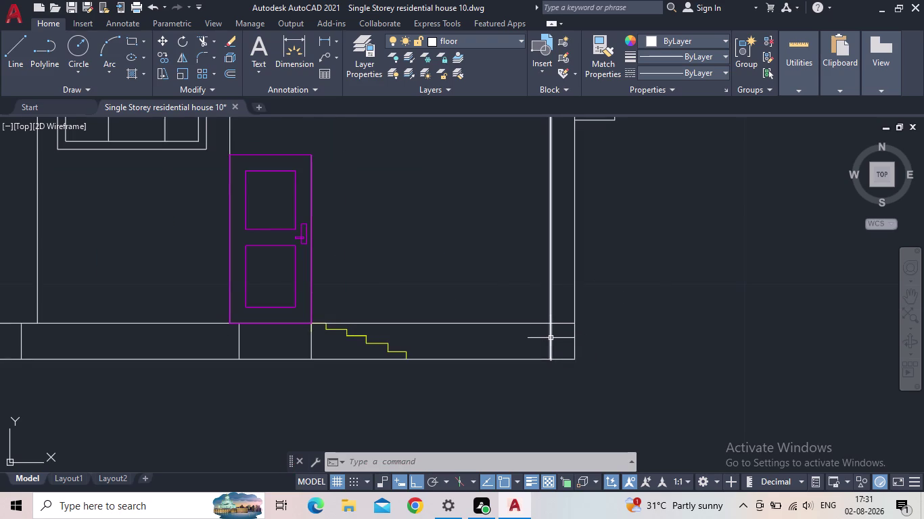
drag(569, 340, 555, 309)
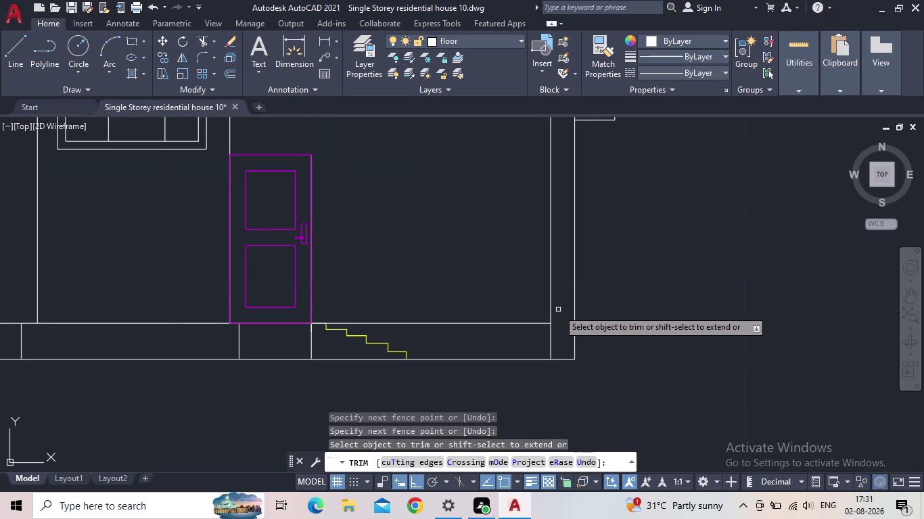
scroll(down, 3)
scroll(up, 3)
middle_drag(598, 332, 590, 333)
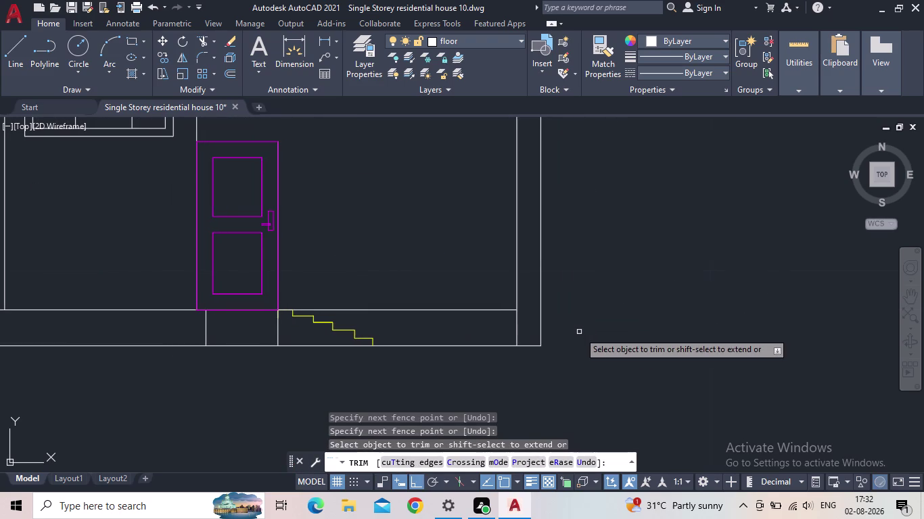
key(Escape)
middle_click(569, 334)
scroll(up, 3)
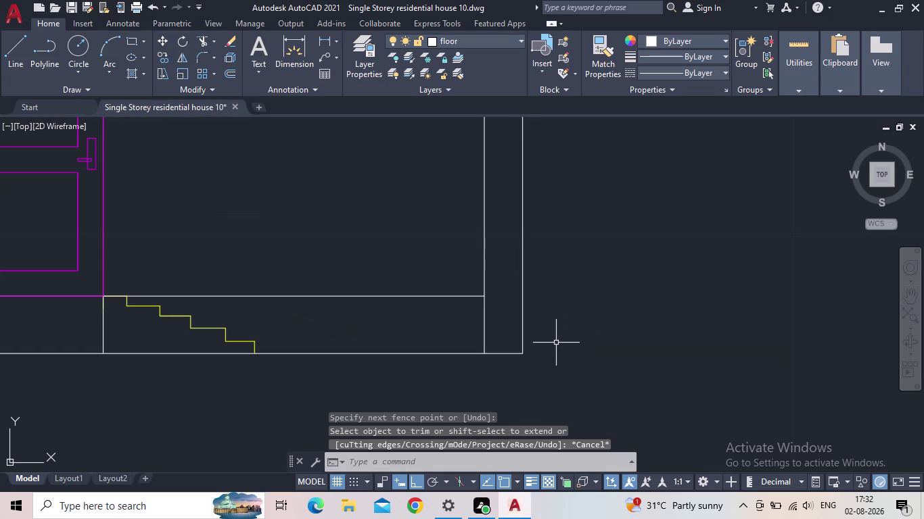
middle_click(556, 342)
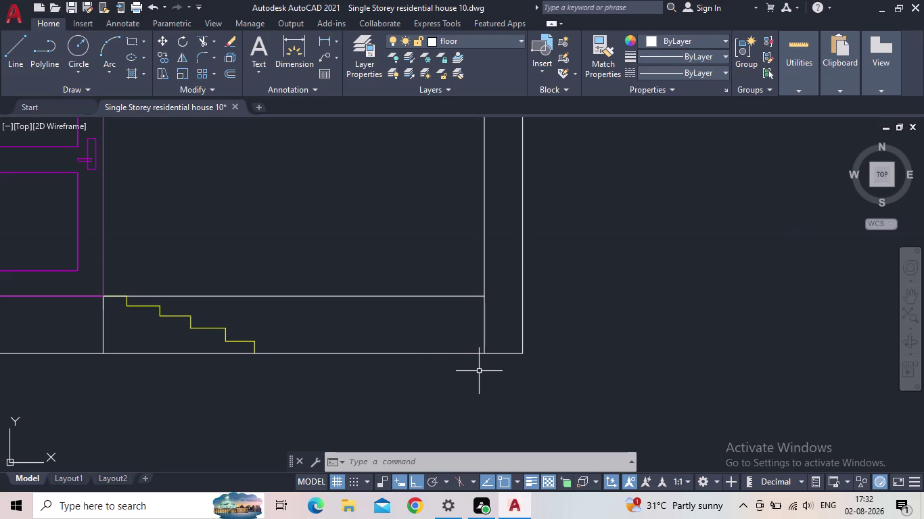
Extend the ground line from the right wall base past the house.
key(l)
key(Return)
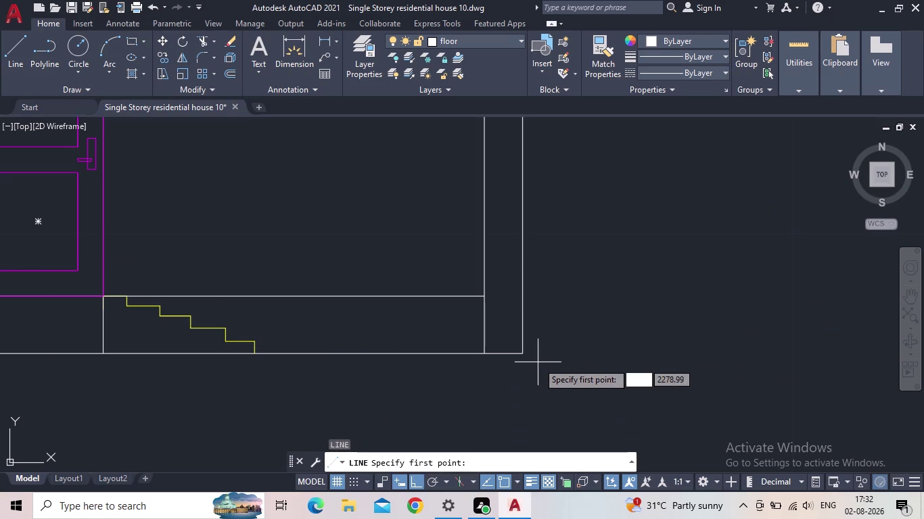
drag(522, 353, 538, 350)
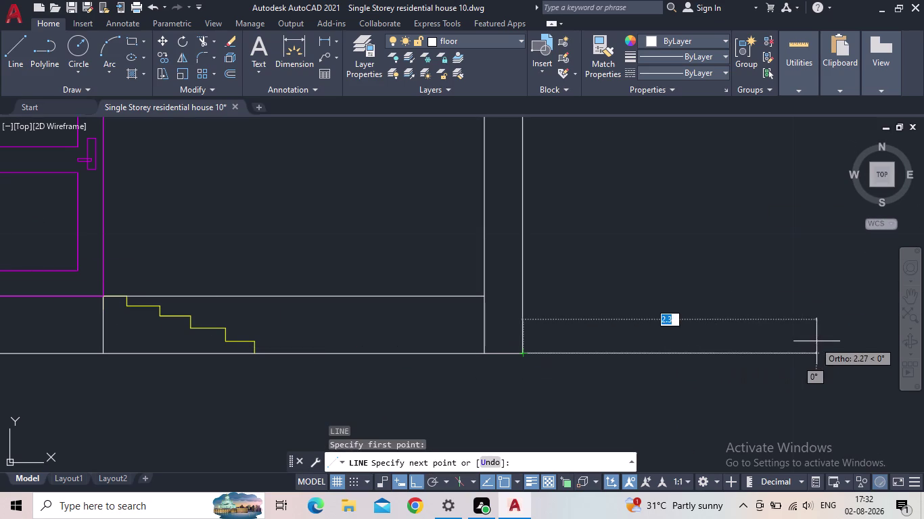
middle_drag(816, 342, 763, 357)
scroll(down, 3)
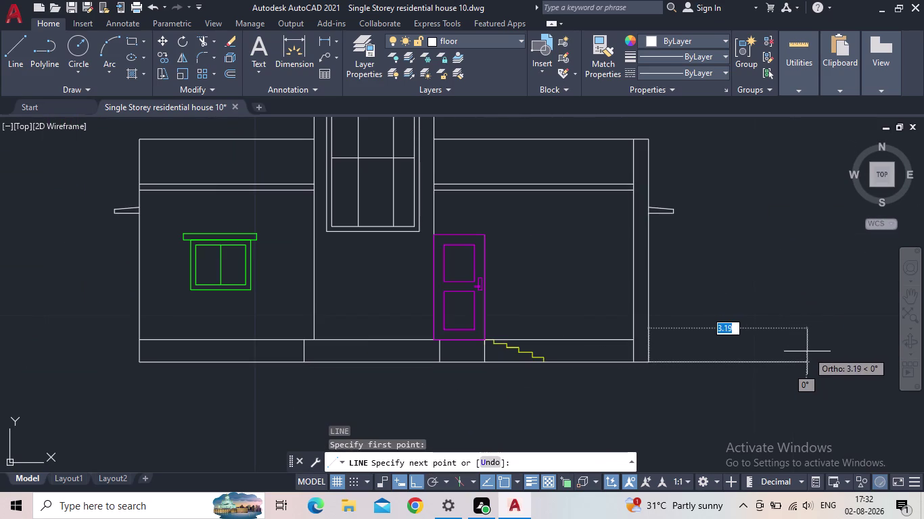
click(704, 367)
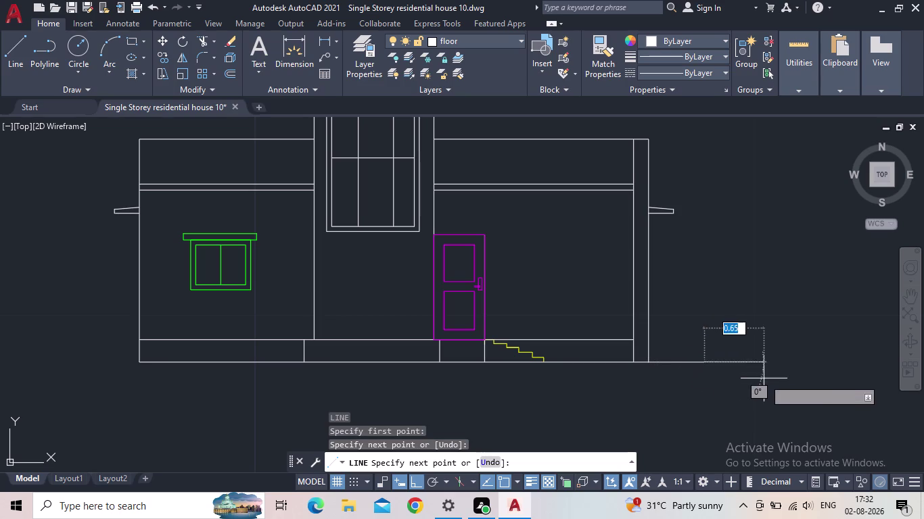
key(Escape)
middle_drag(708, 402, 566, 426)
scroll(up, 3)
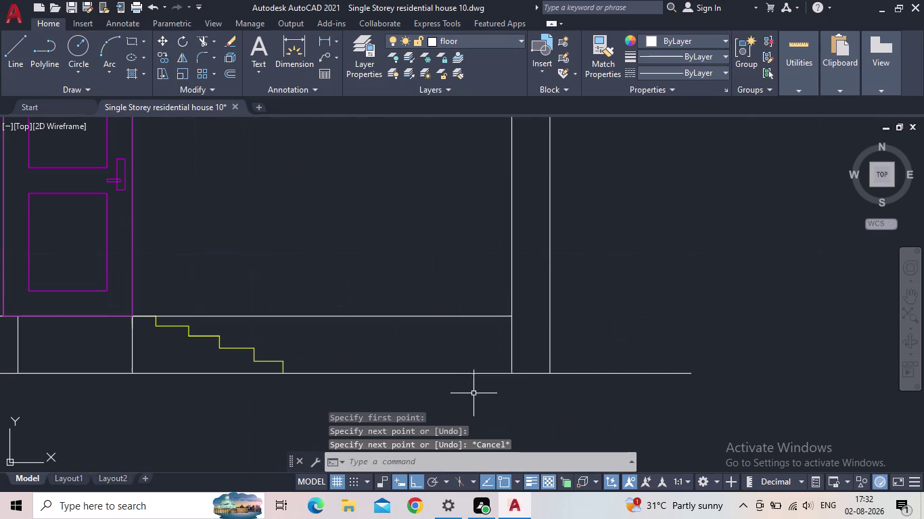
Outline a plinth projection past the right wall, dropping its edge to the ground line.
key(l)
key(Return)
click(509, 319)
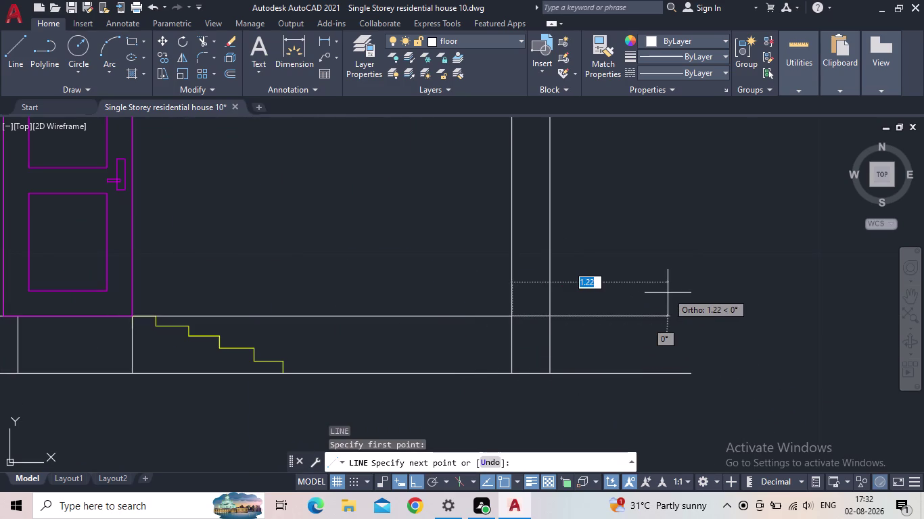
click(564, 317)
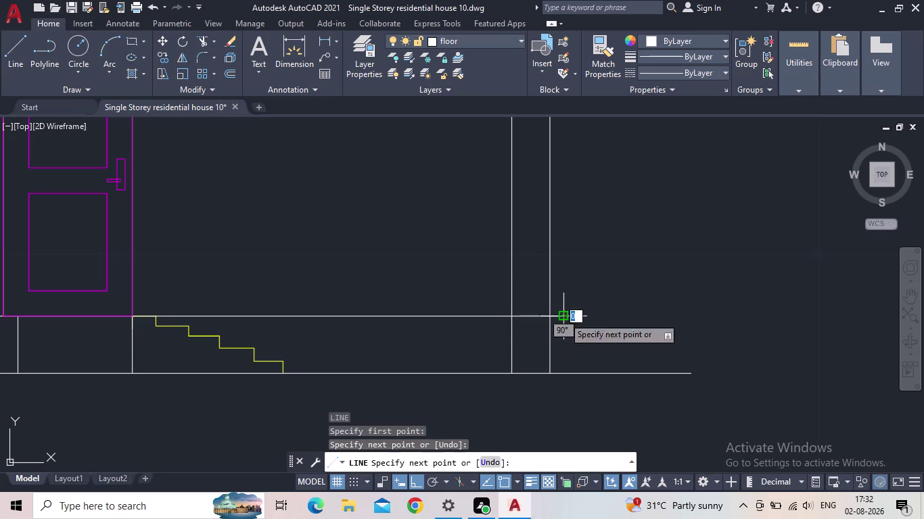
click(564, 376)
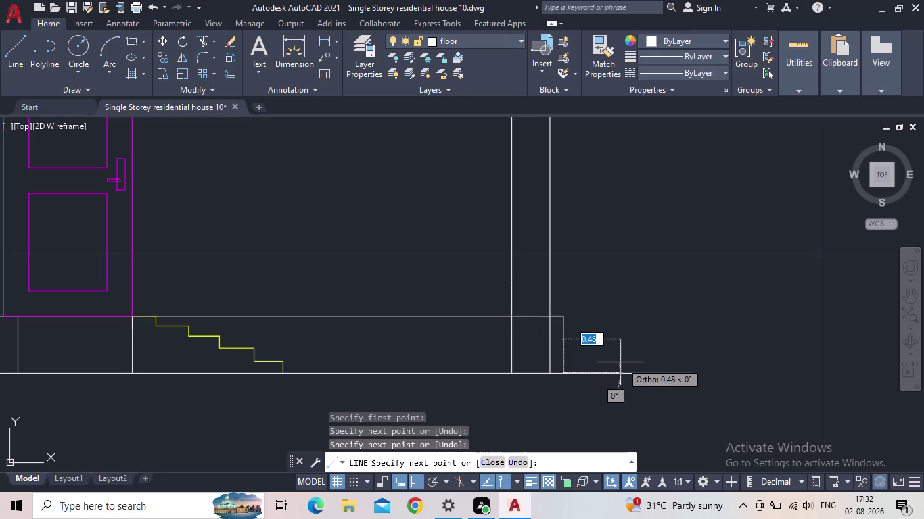
key(Escape)
Trim the leftover plinth segment between the wall edges.
key(t)
key(r)
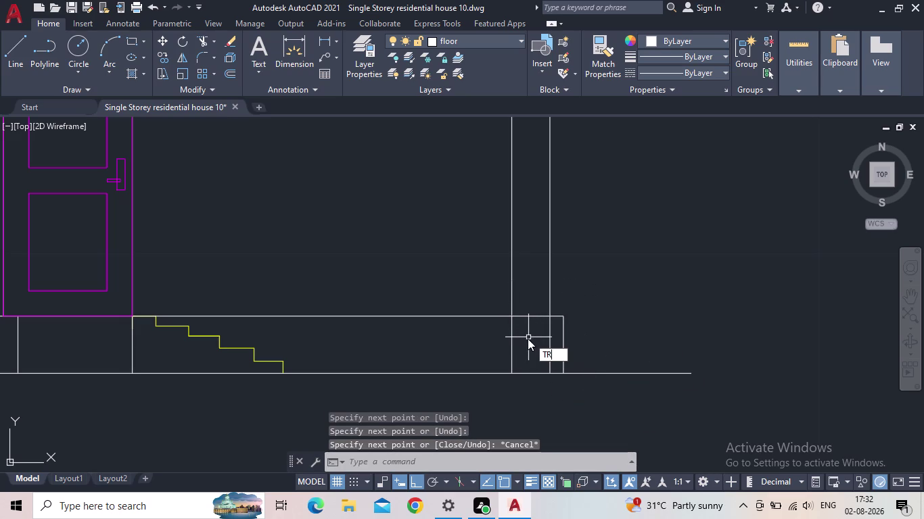
key(Return)
drag(526, 327, 528, 321)
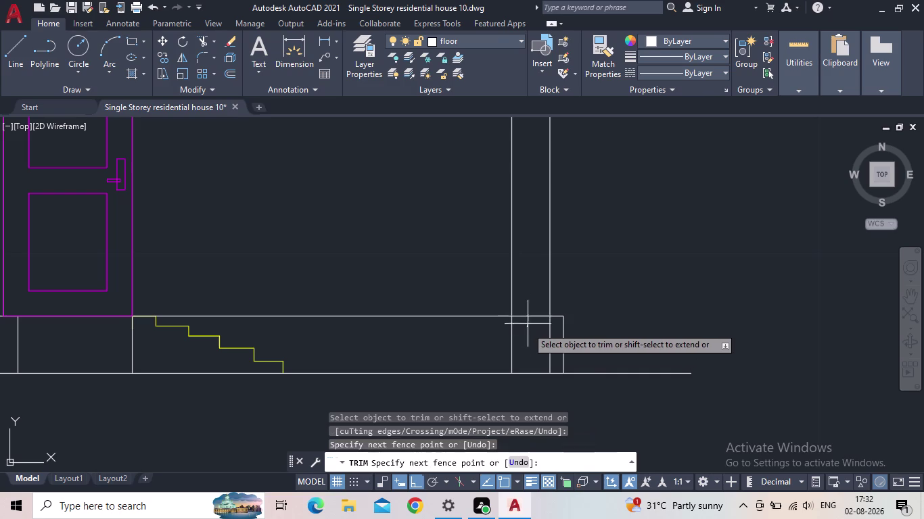
drag(528, 321, 527, 310)
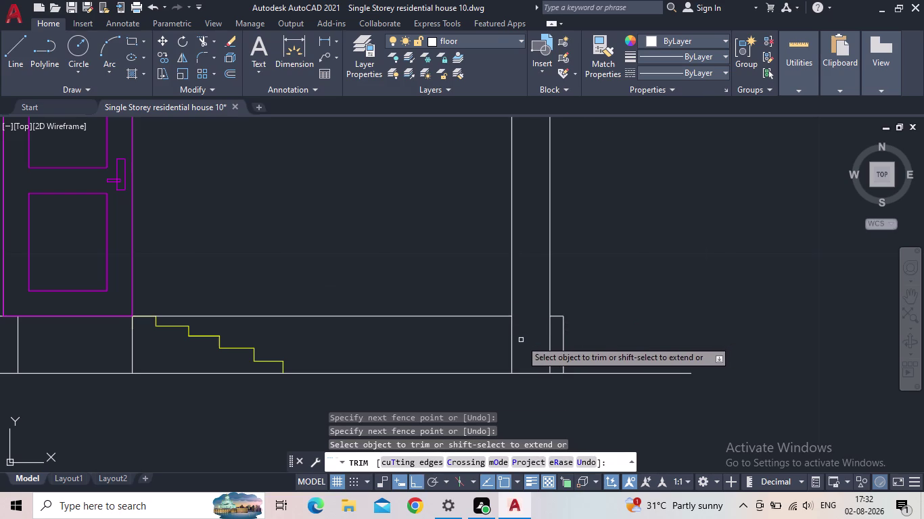
scroll(down, 3)
middle_drag(586, 326, 616, 314)
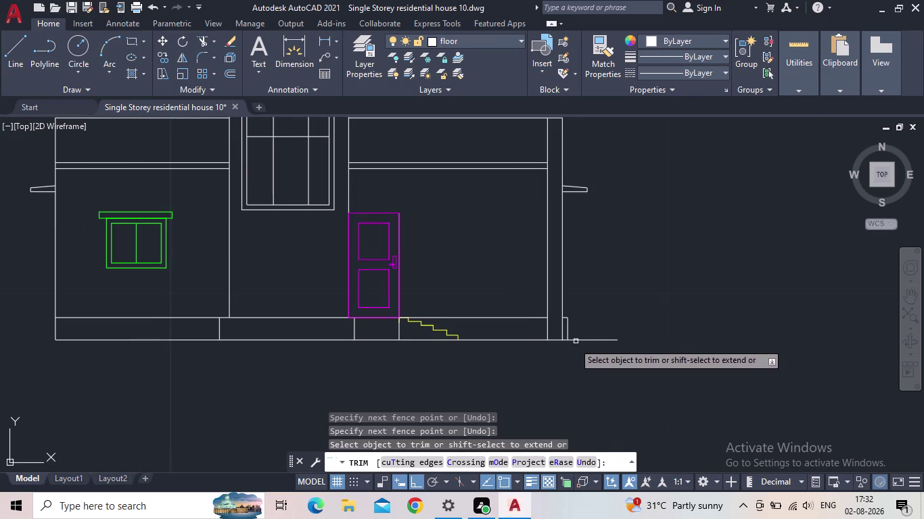
key(Escape)
middle_drag(523, 404, 619, 387)
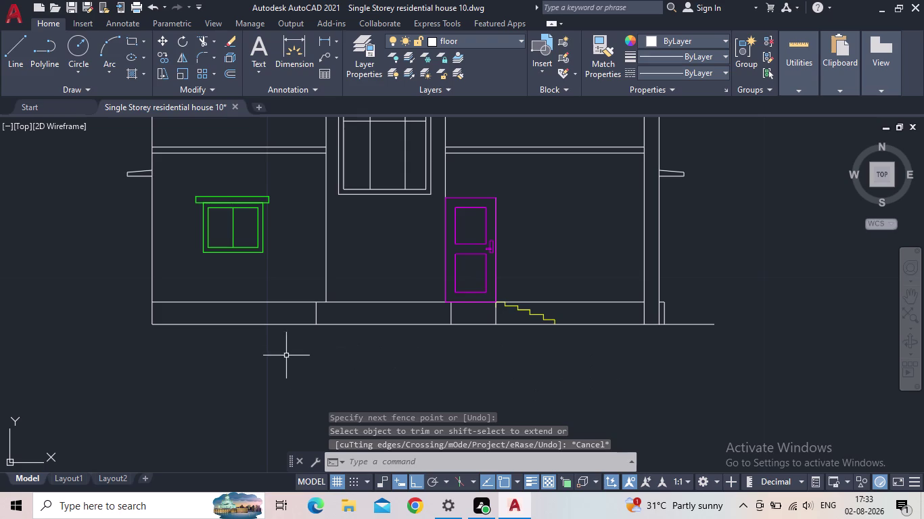
Extend the ground line further to the left.
key(l)
key(Return)
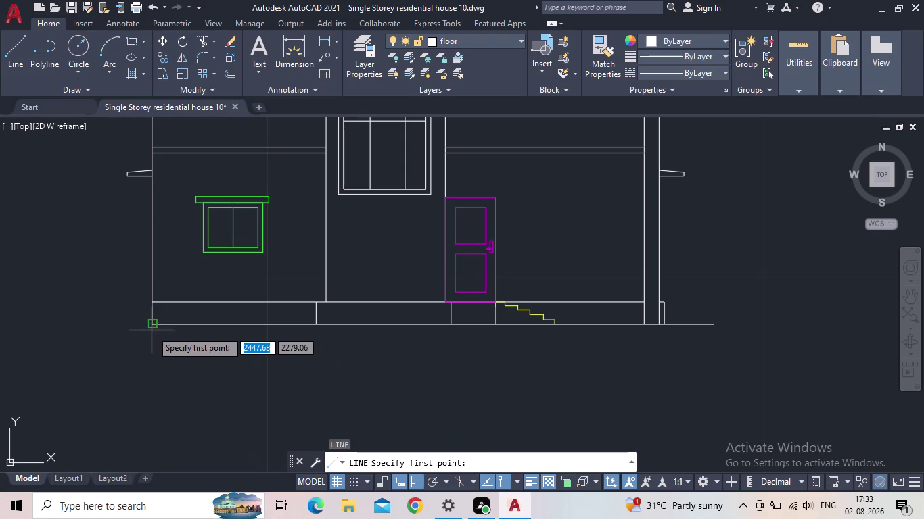
click(153, 328)
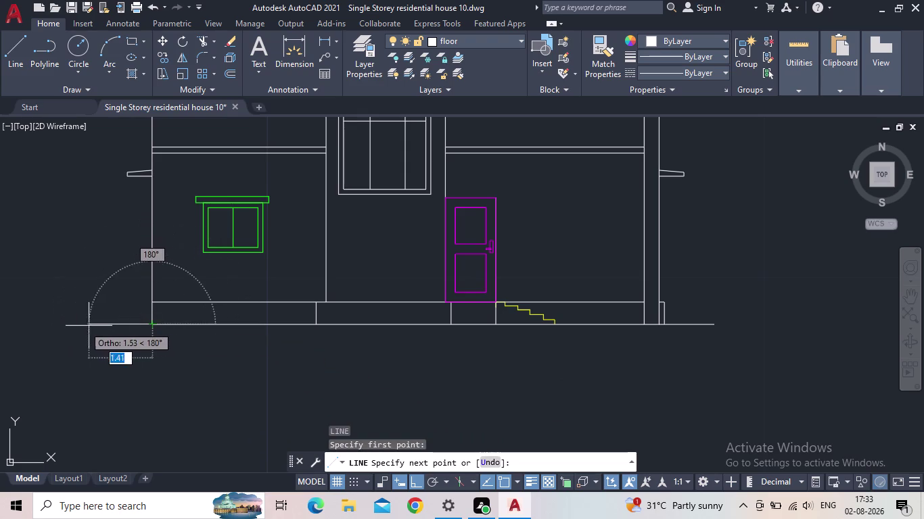
click(69, 328)
key(Escape)
scroll(down, 3)
middle_drag(200, 364, 204, 361)
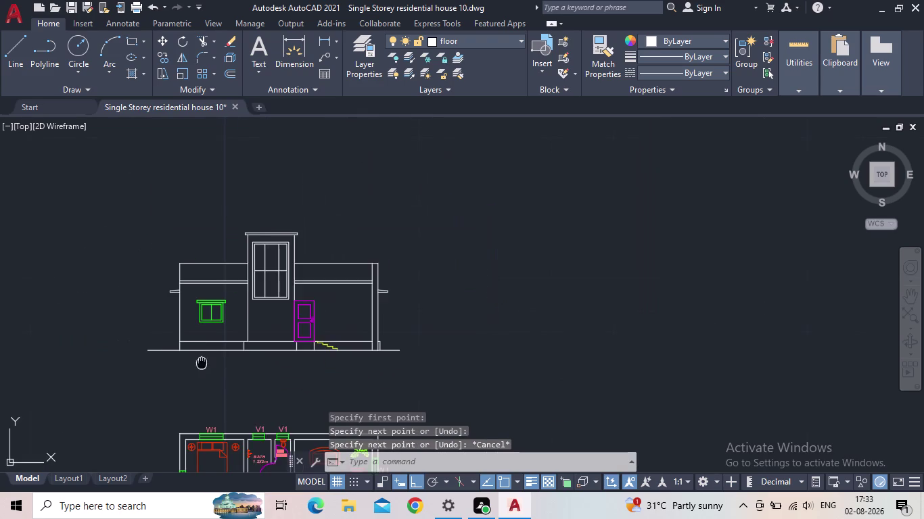
middle_drag(204, 360, 221, 336)
scroll(up, 3)
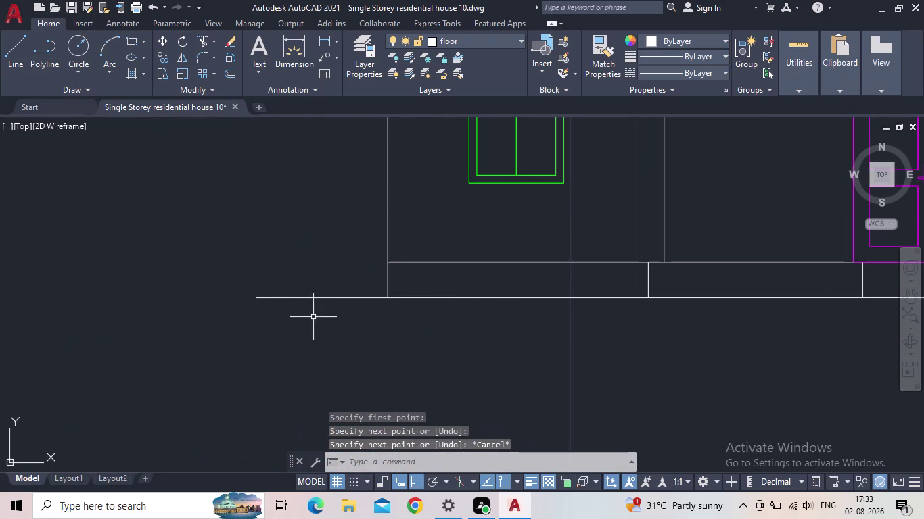
Draw a short slanted hatch stroke below the left end of the ground line.
click(6, 60)
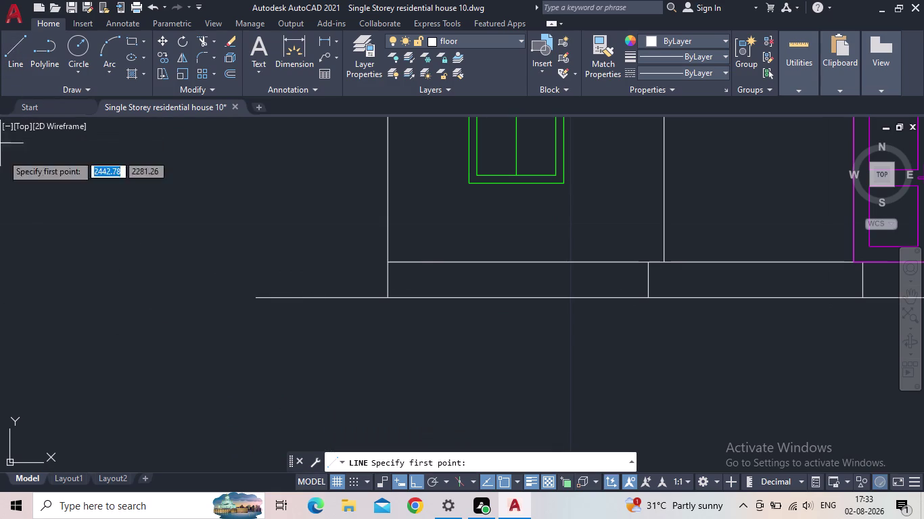
click(277, 298)
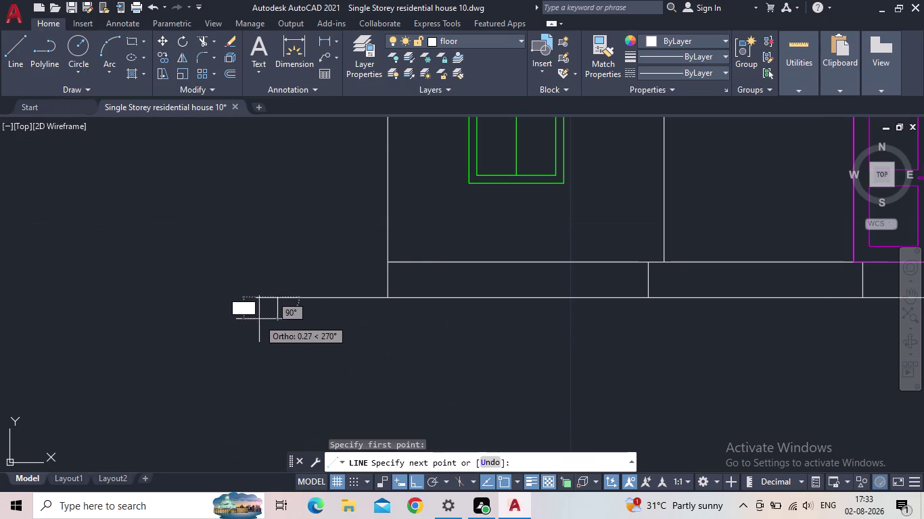
click(416, 479)
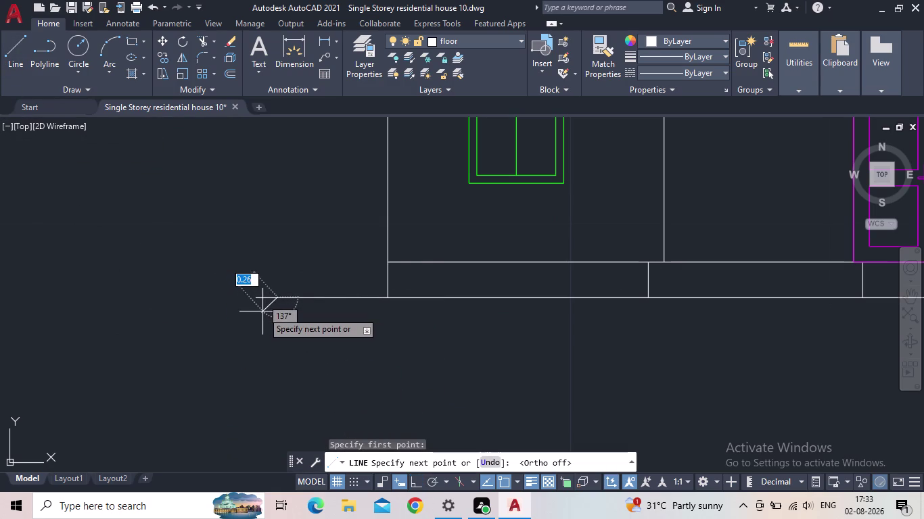
click(262, 312)
key(Escape)
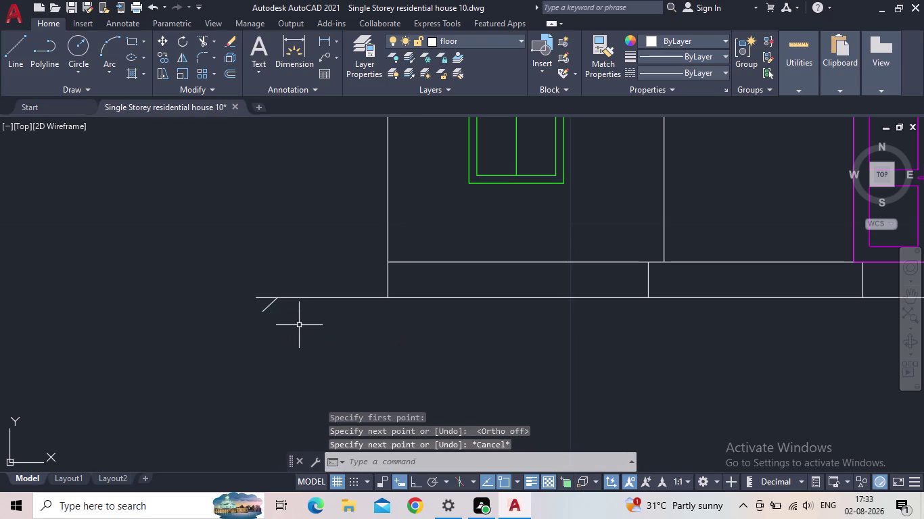
Begin a CO copy of the slanted stroke by selecting it.
key(c)
key(o)
key(Return)
click(265, 309)
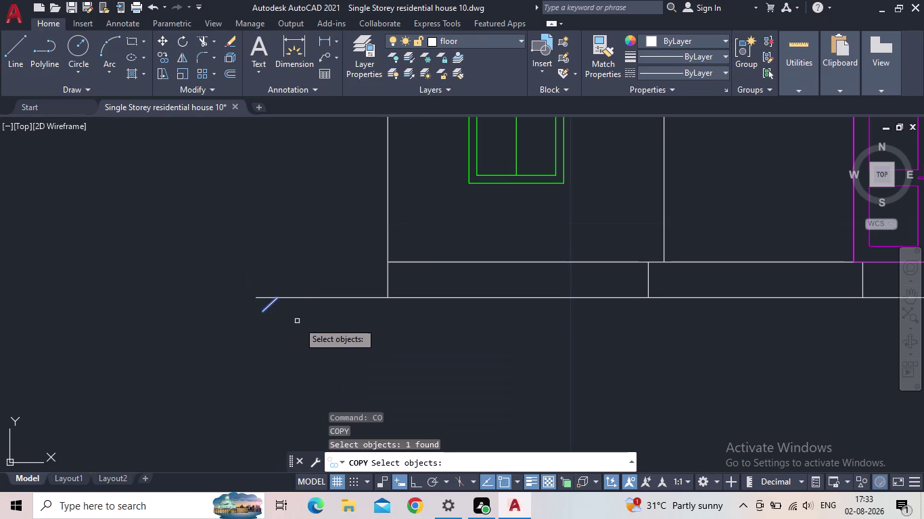
Place three copies of the slanted tick side by side along the ground line.
key(space)
scroll(up, 3)
click(287, 303)
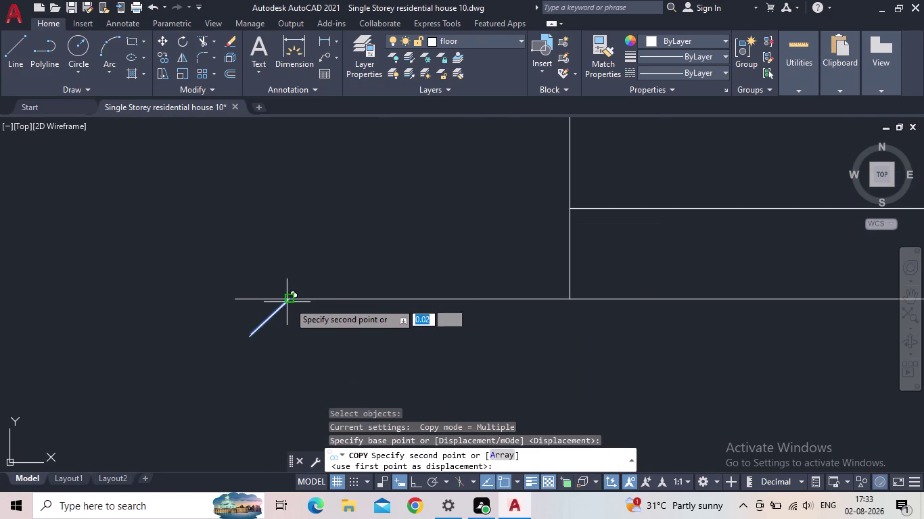
click(296, 304)
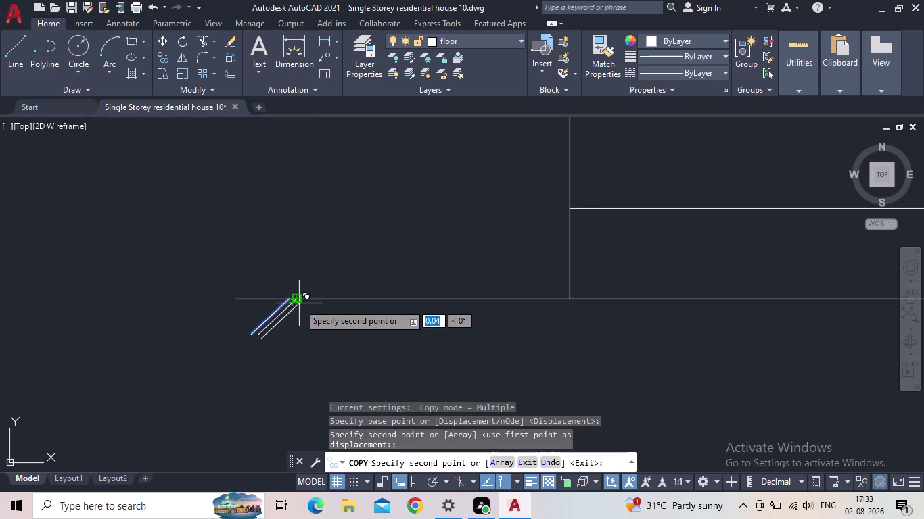
click(299, 303)
scroll(up, 3)
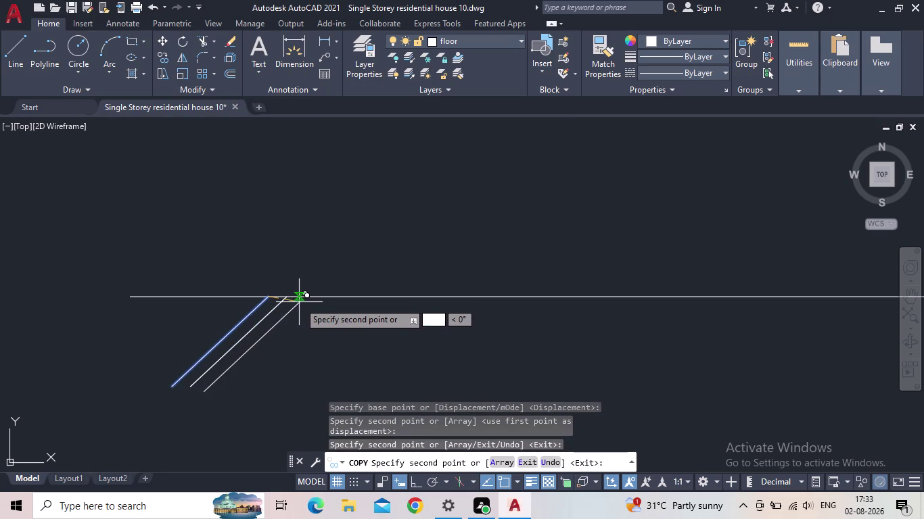
click(299, 302)
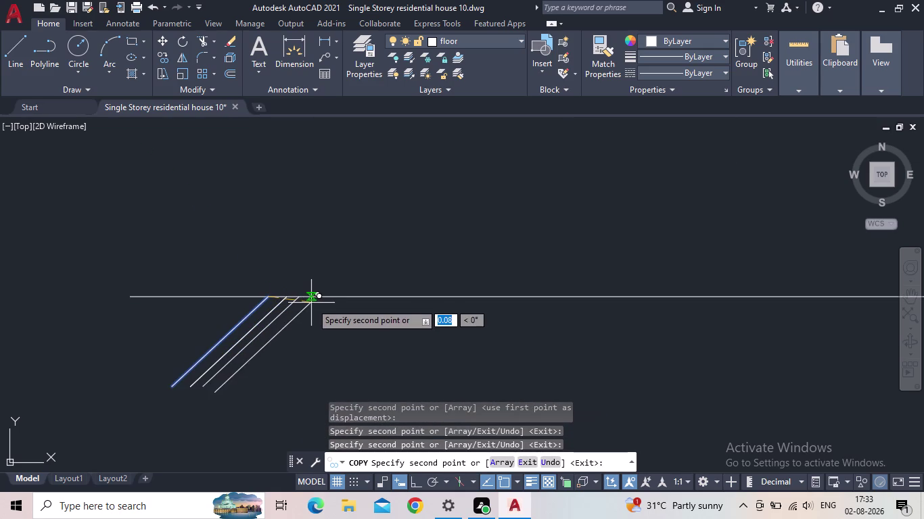